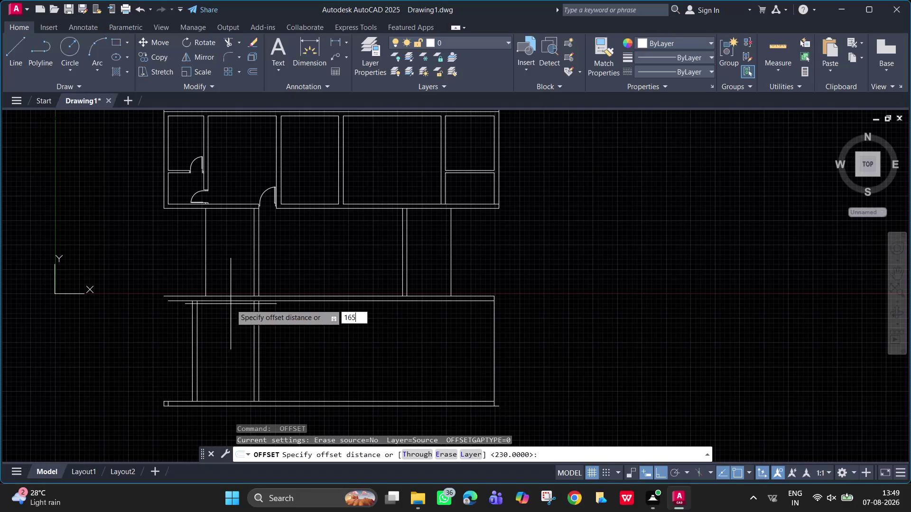
Offset the lower block's top wall 1650 downward, then offset that line 230 for thickness.
key(Return)
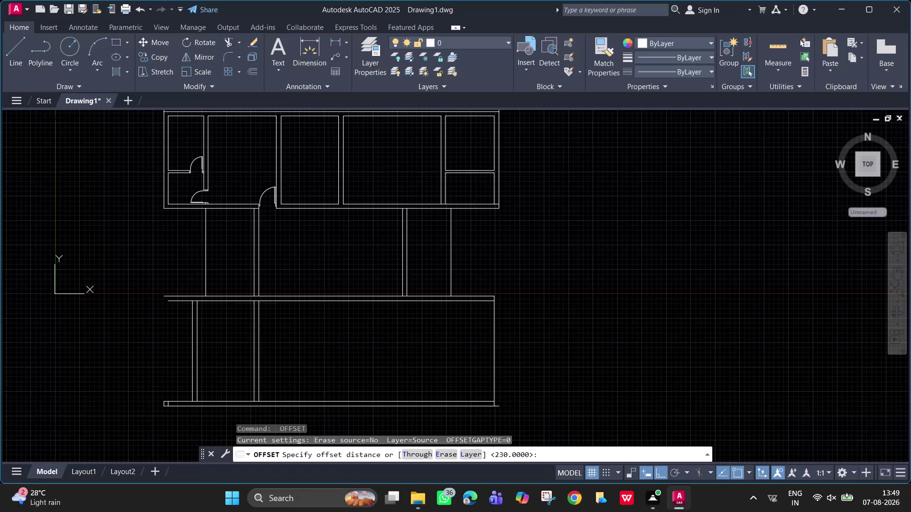
click(226, 302)
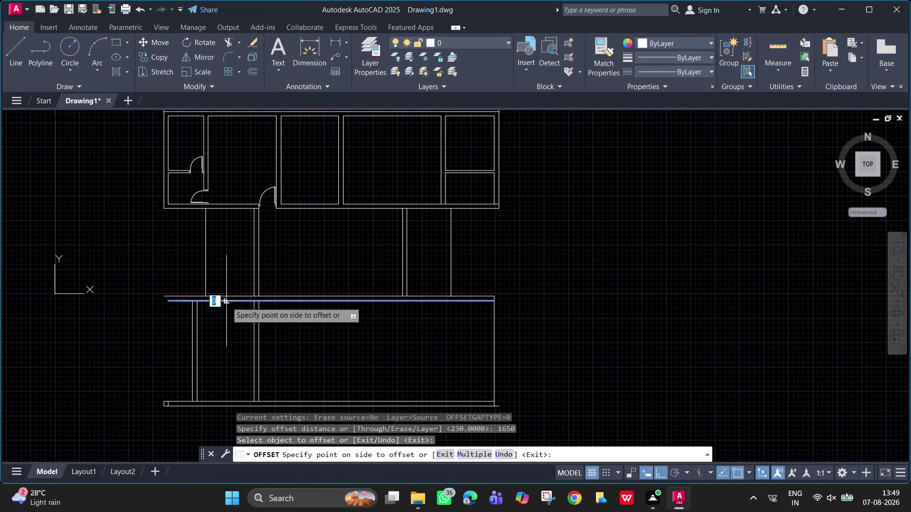
click(229, 333)
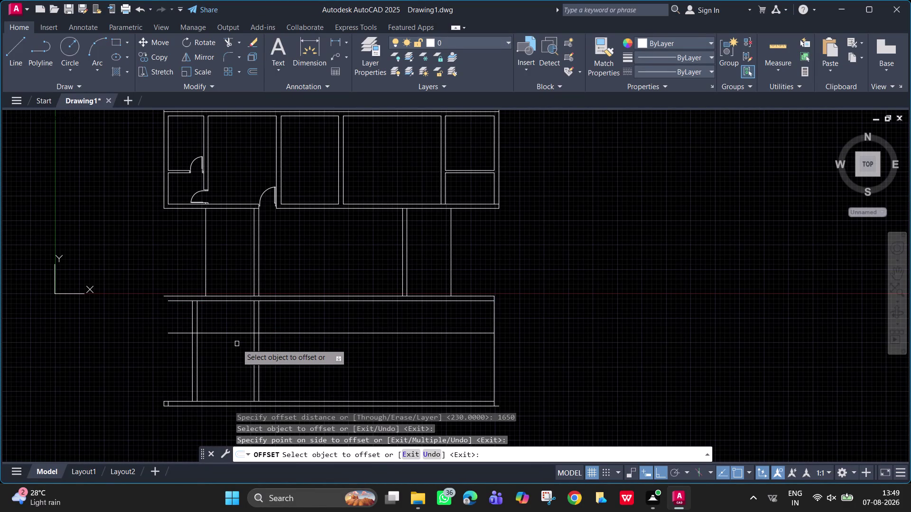
key(space)
key(space)
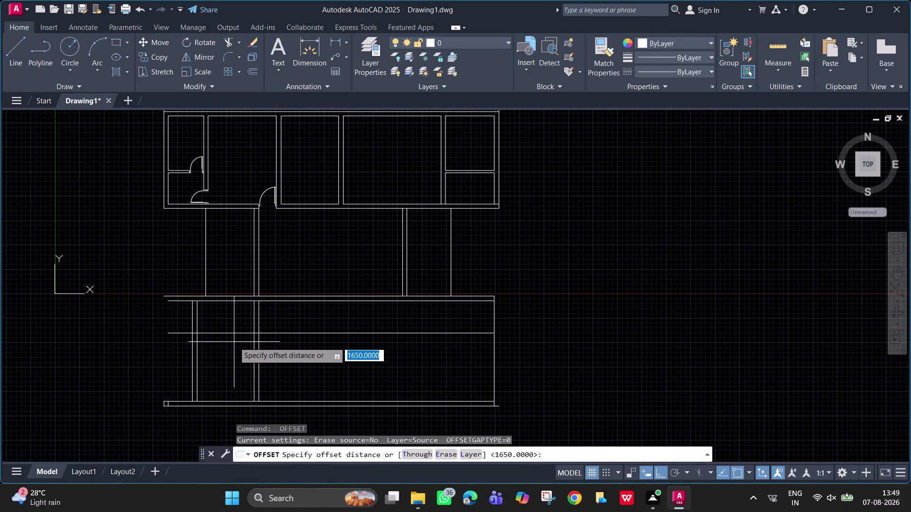
text(230)
key(Return)
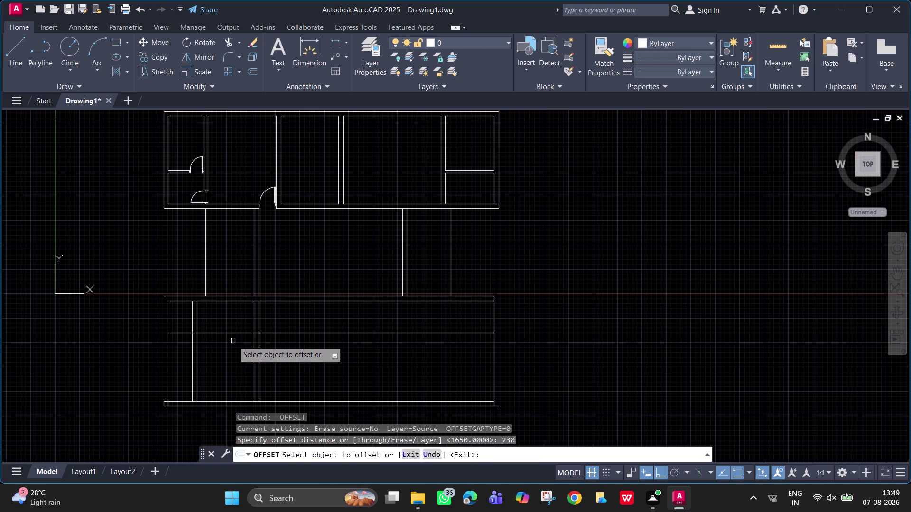
click(230, 335)
click(228, 349)
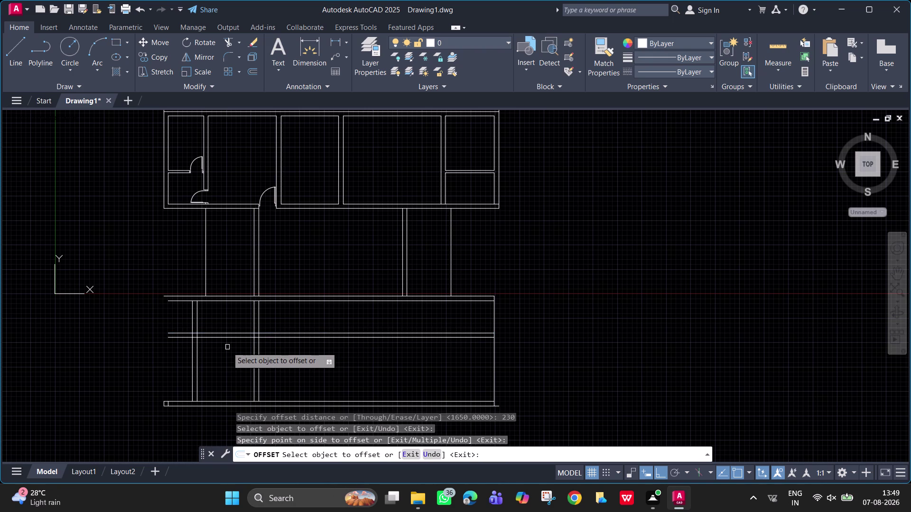
Trim the vertical wall lines below the new horizontal wall.
middle_drag(228, 347, 231, 220)
scroll(up, 3)
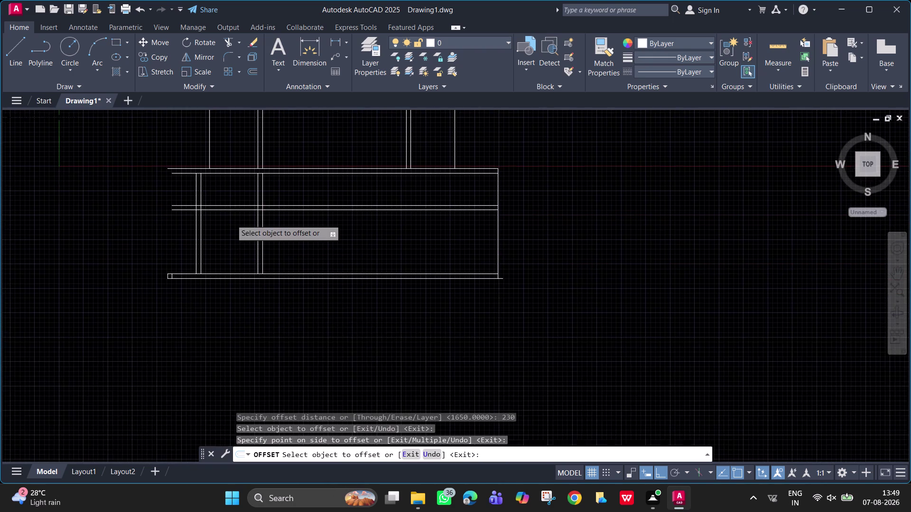
middle_drag(244, 248, 260, 315)
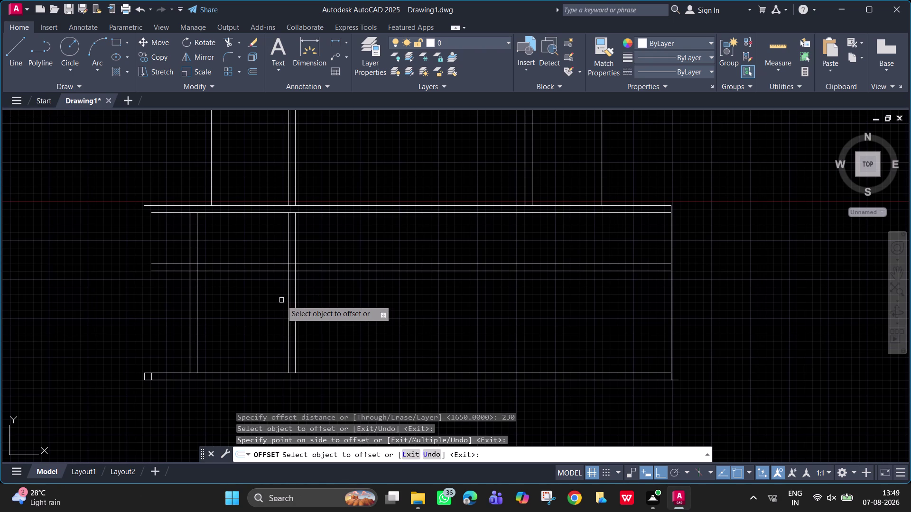
key(Escape)
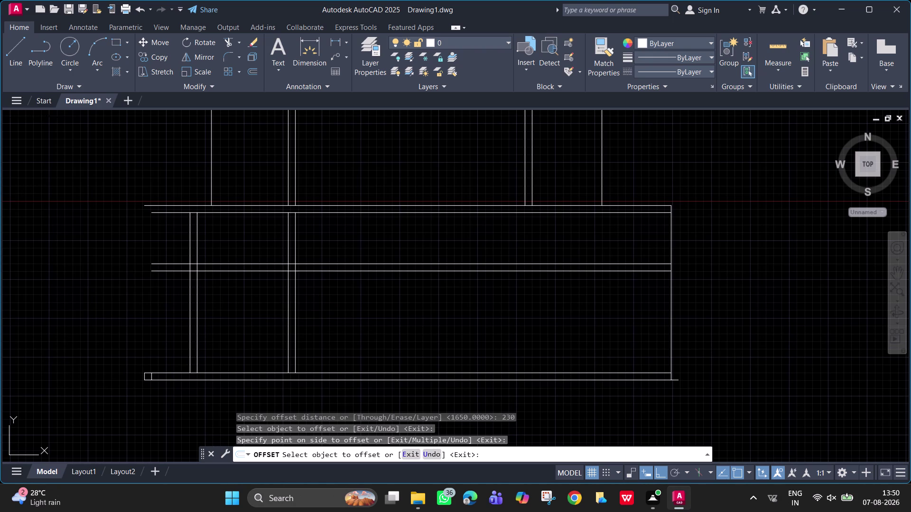
text(tr)
key(space)
click(297, 310)
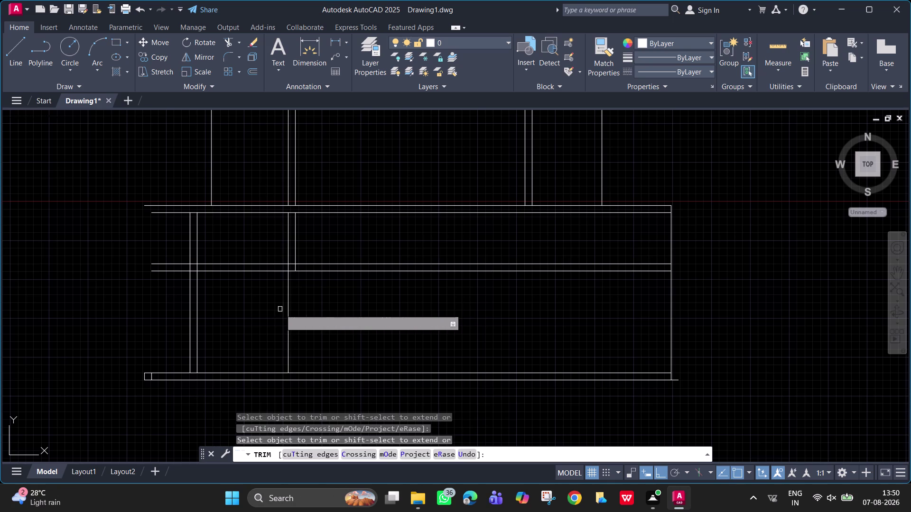
click(280, 310)
click(295, 313)
key(space)
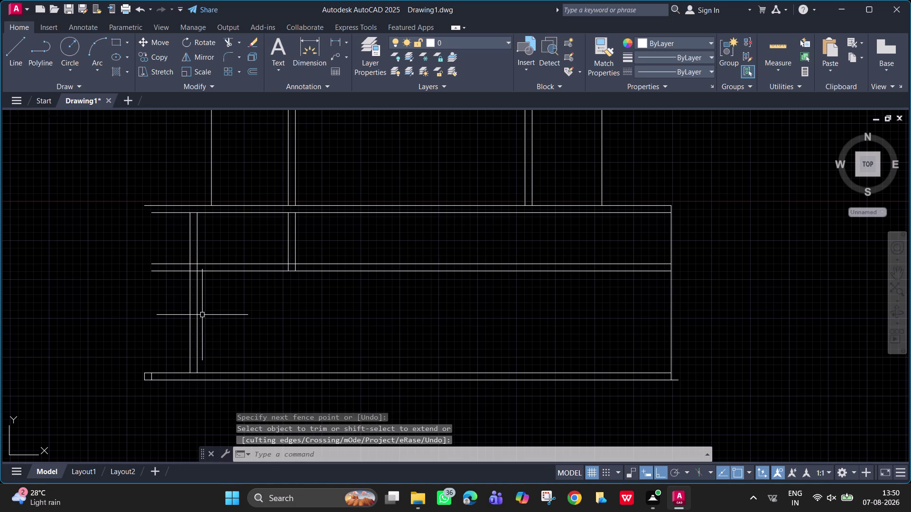
Start an offset with distance 2400, then cancel it.
text(o)
key(space)
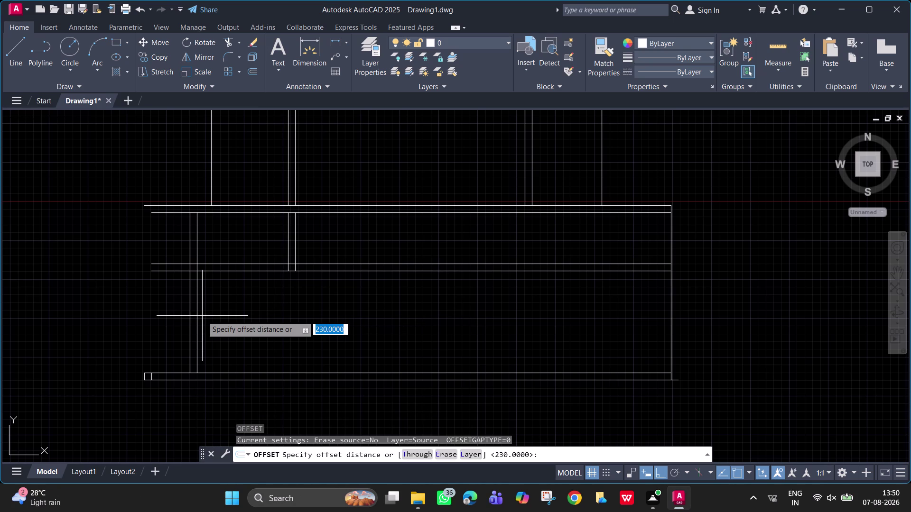
text(2400)
key(Return)
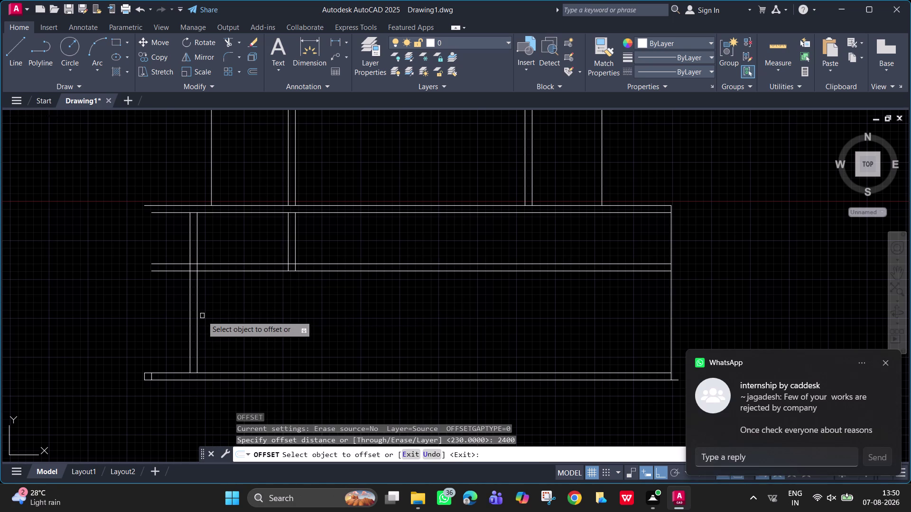
key(Escape)
key(Escape)
key(Escape)
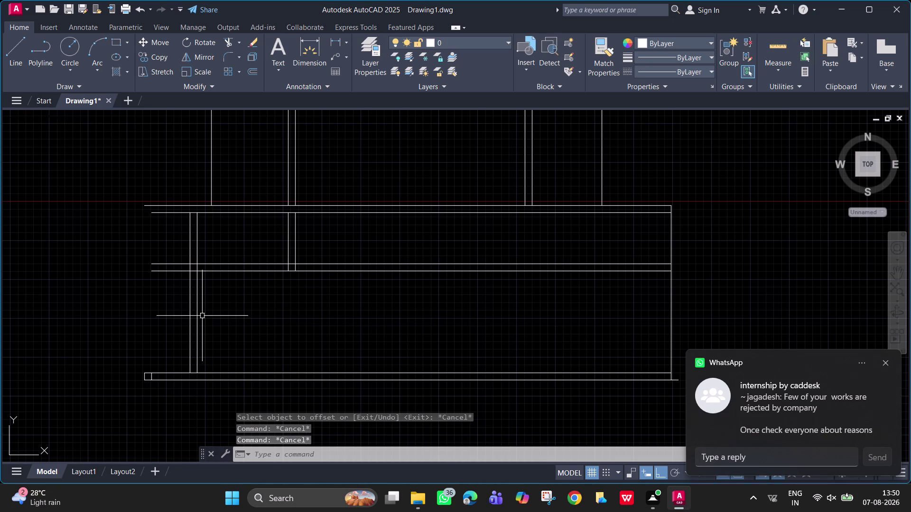
Offset the left inner vertical wall 4200 to the right and add a 230 second line.
text(o 4200)
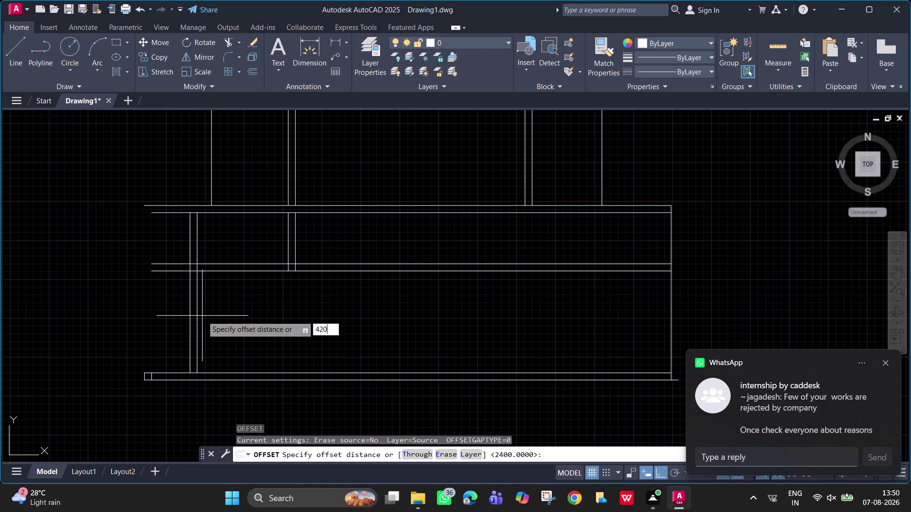
key(Return)
click(196, 313)
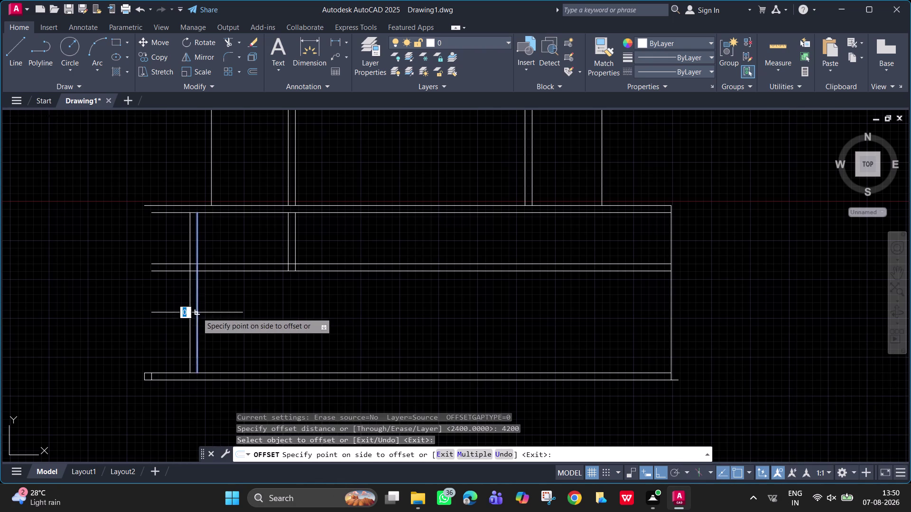
click(313, 322)
key(space)
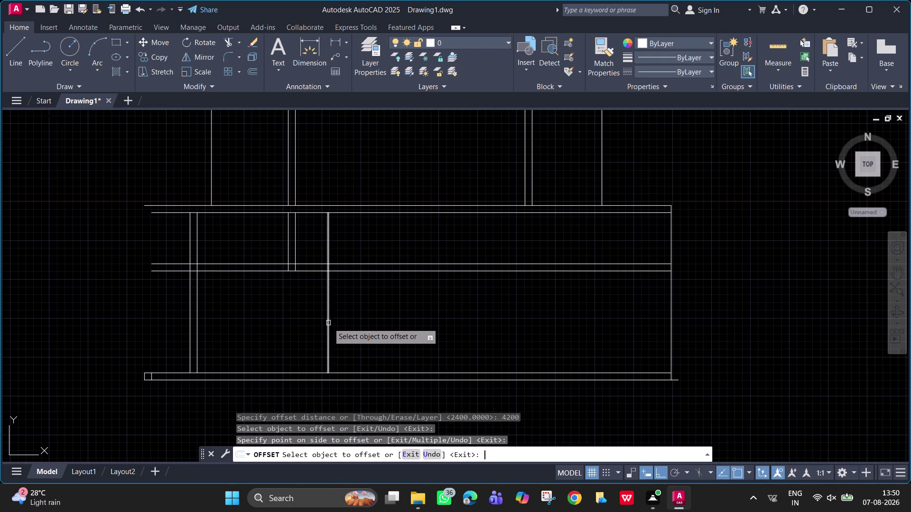
key(space)
text(230)
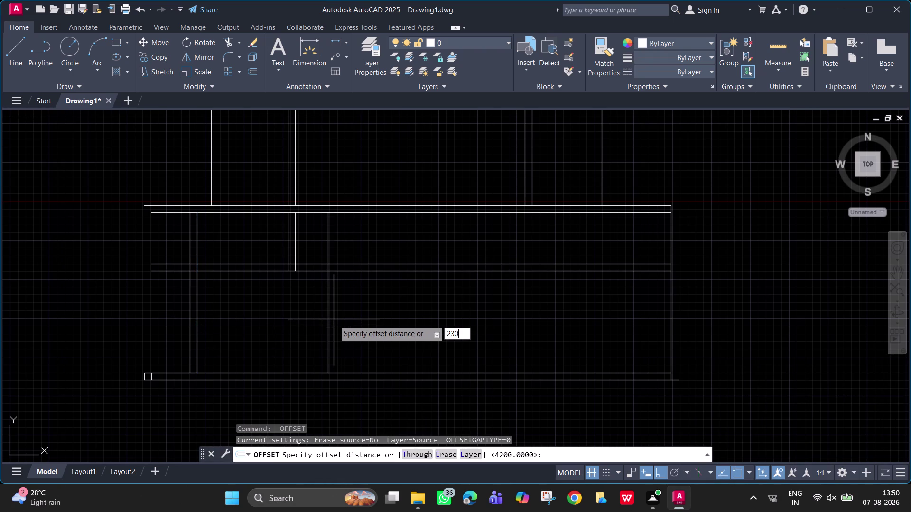
key(Return)
click(329, 318)
click(385, 316)
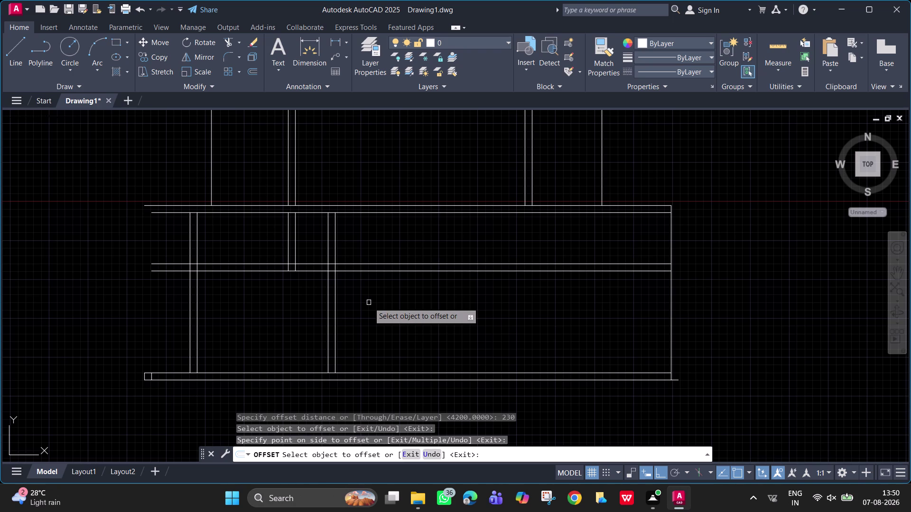
Enter a 4800 offset distance and pick the new wall line, then cancel.
text(480)
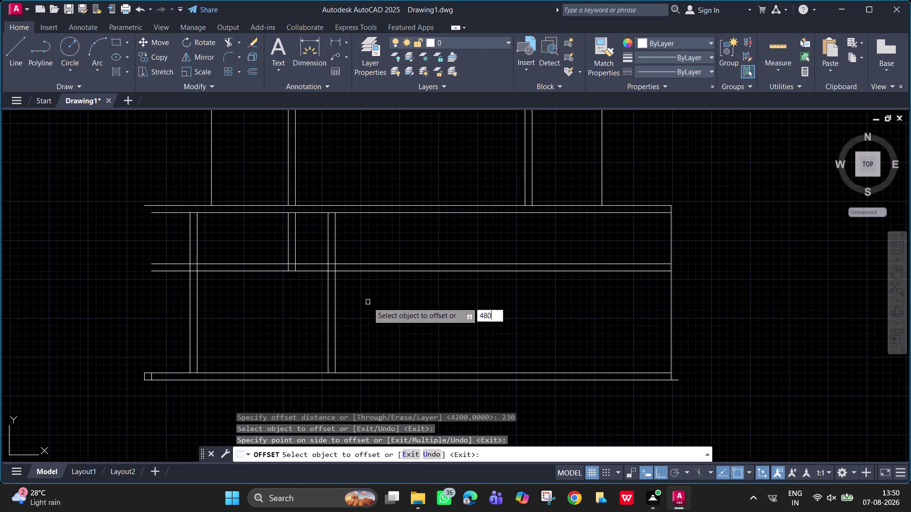
text(0)
key(Return)
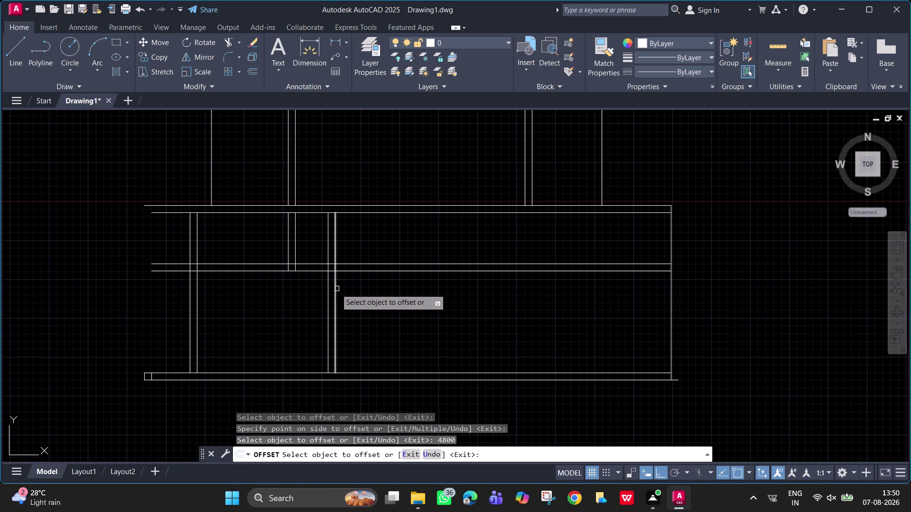
click(336, 289)
key(Escape)
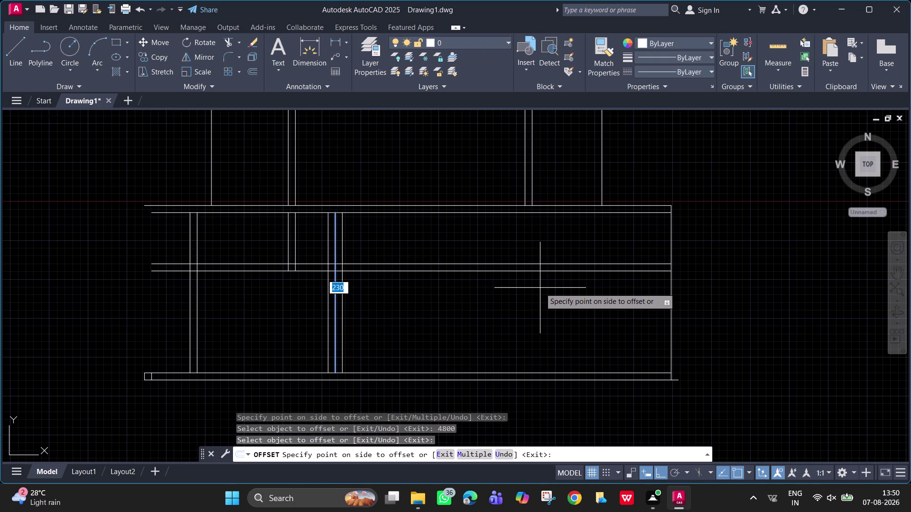
Offset the new wall line 4800 to the right and add a 230 second line.
text(o)
key(space)
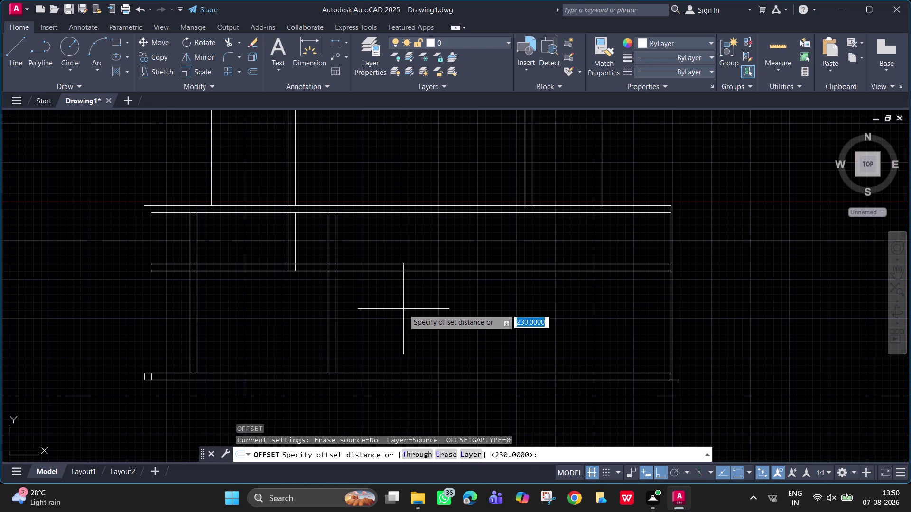
text(4800)
key(Return)
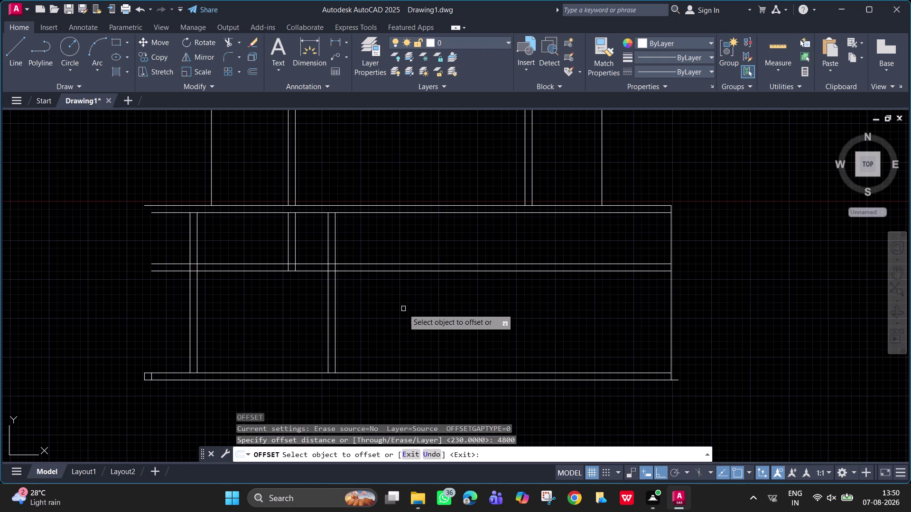
click(336, 288)
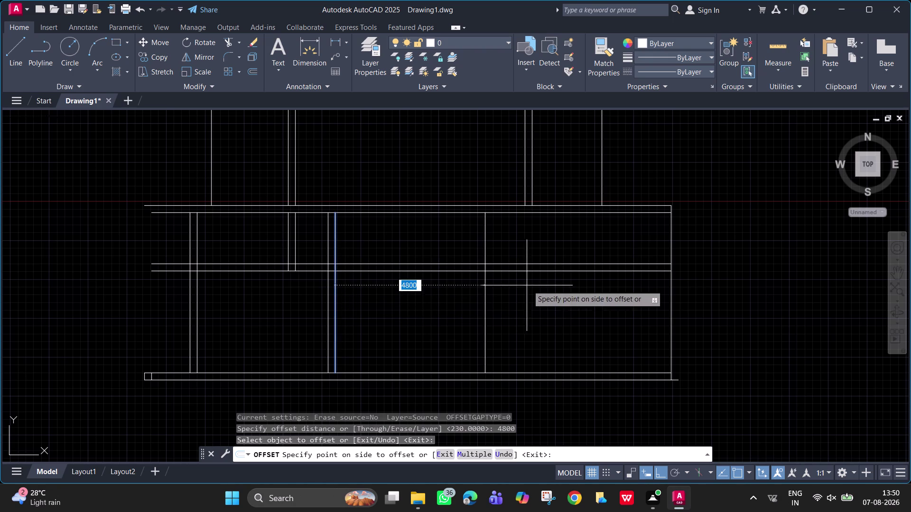
click(544, 288)
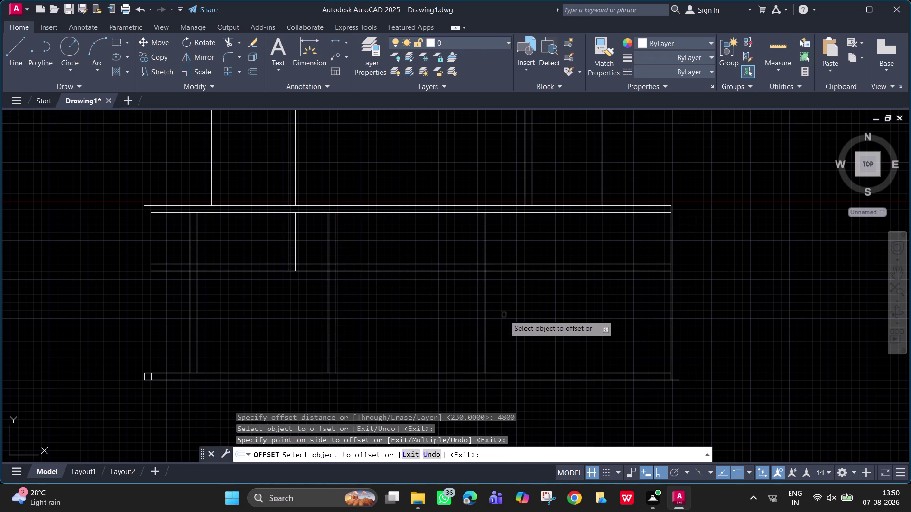
key(space)
key(space)
text(230)
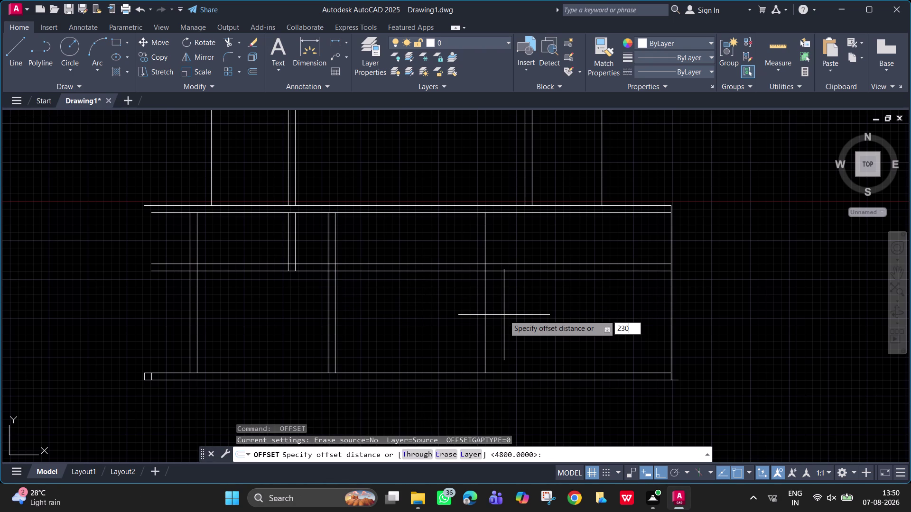
key(Return)
click(486, 304)
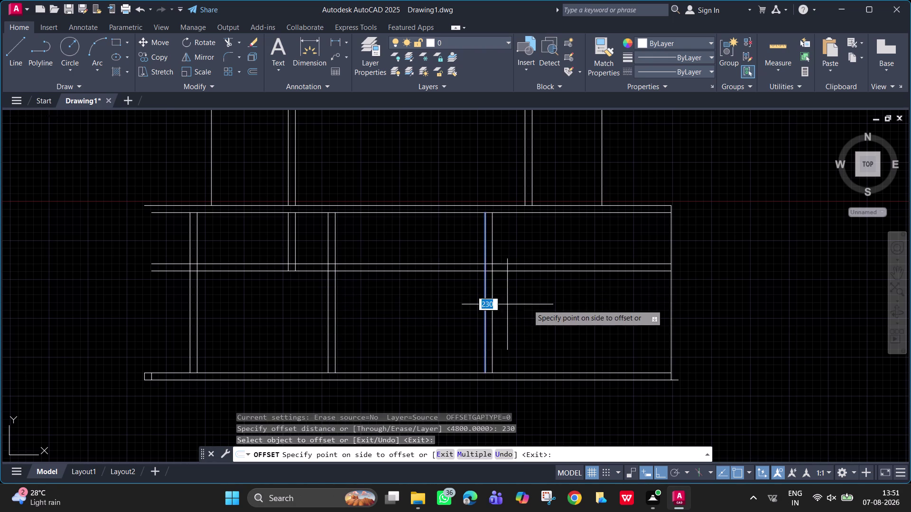
click(560, 312)
text(tr)
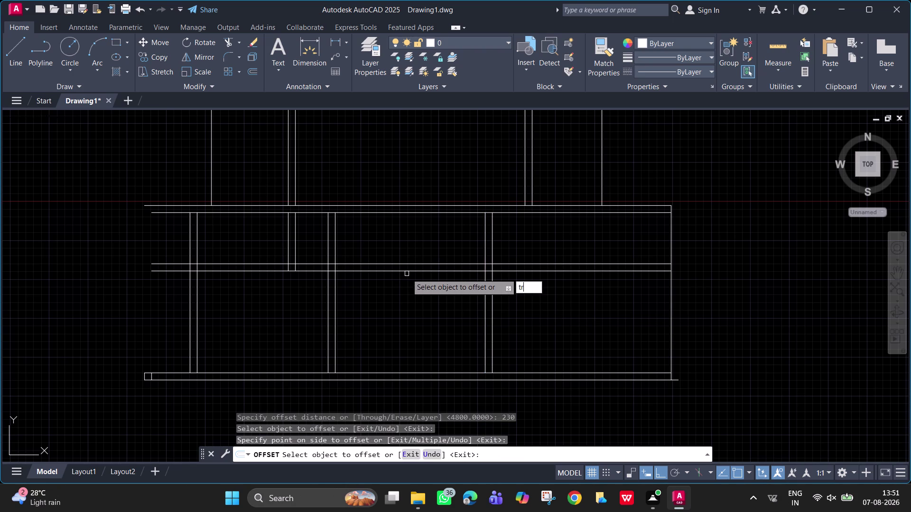
key(Escape)
key(Escape)
Fence-trim the horizontal wall lines in the middle room and stubs at the partitions.
text(tr)
key(space)
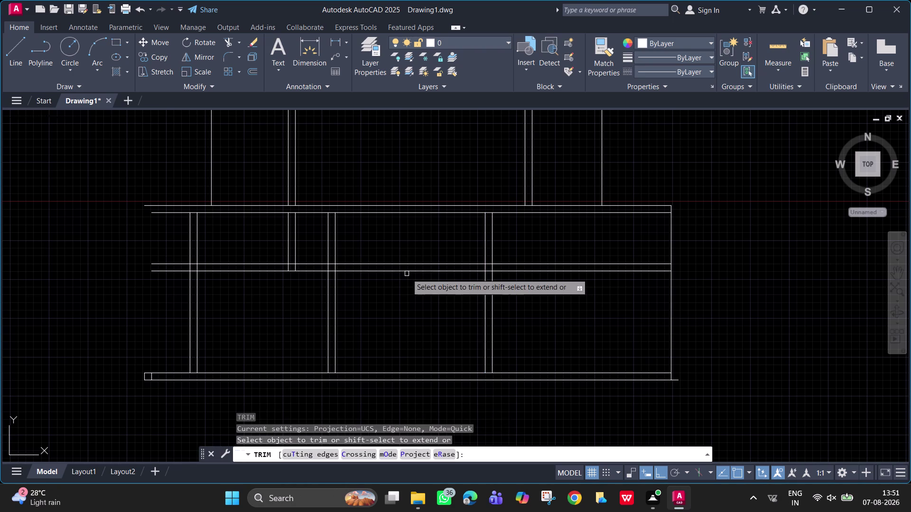
click(406, 265)
click(408, 268)
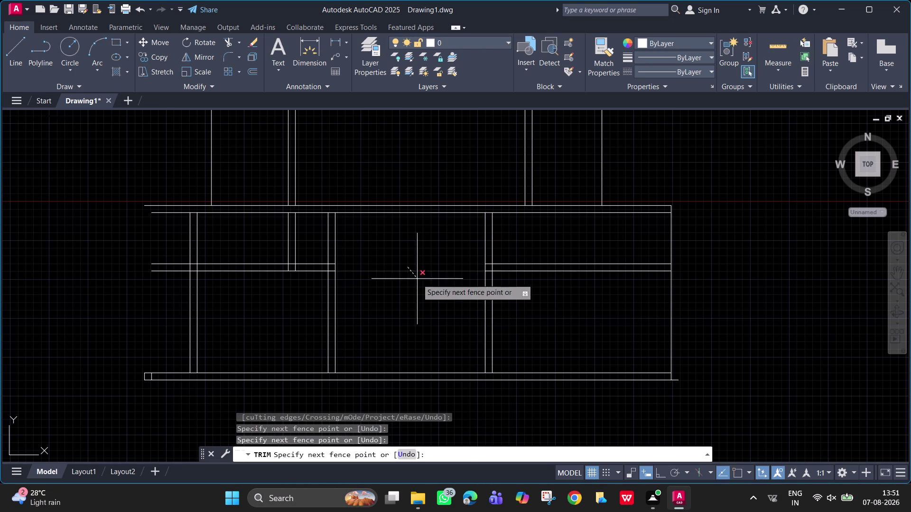
click(417, 279)
drag(555, 262, 564, 290)
drag(552, 266, 559, 285)
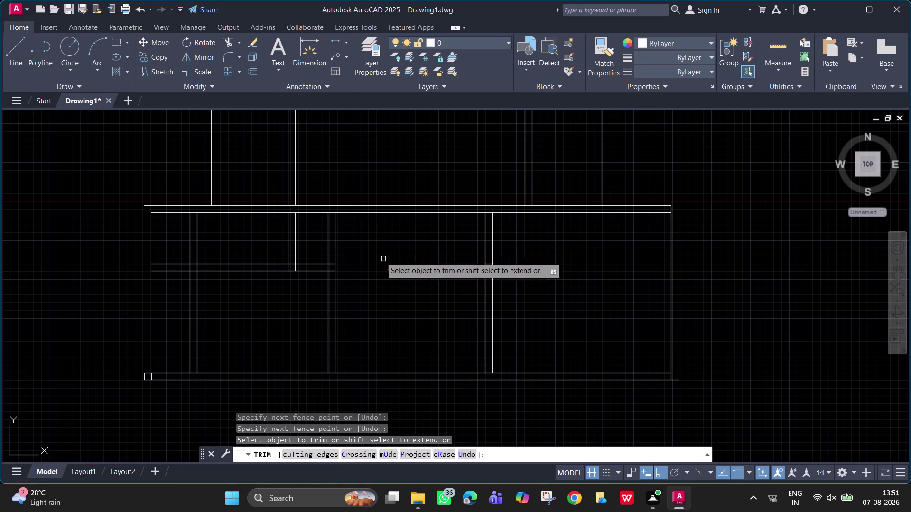
drag(314, 256, 317, 284)
scroll(up, 3)
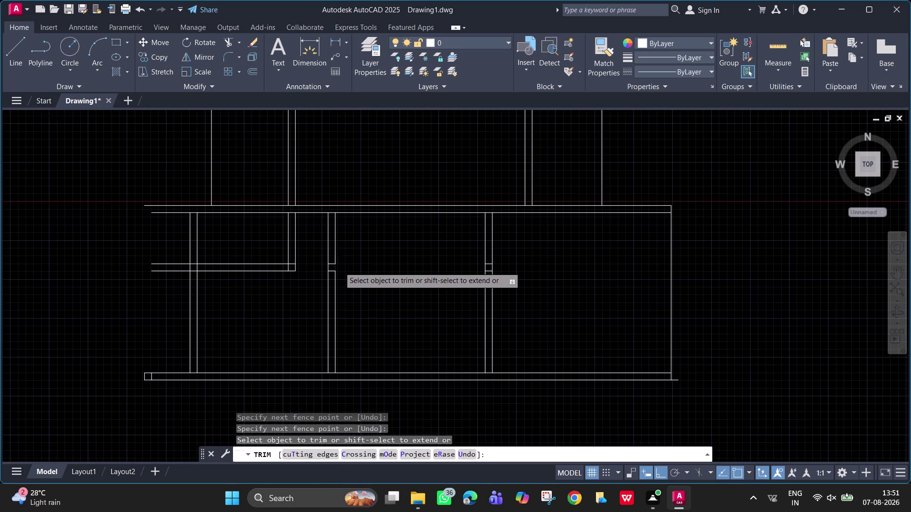
scroll(up, 3)
drag(318, 256, 321, 285)
click(321, 285)
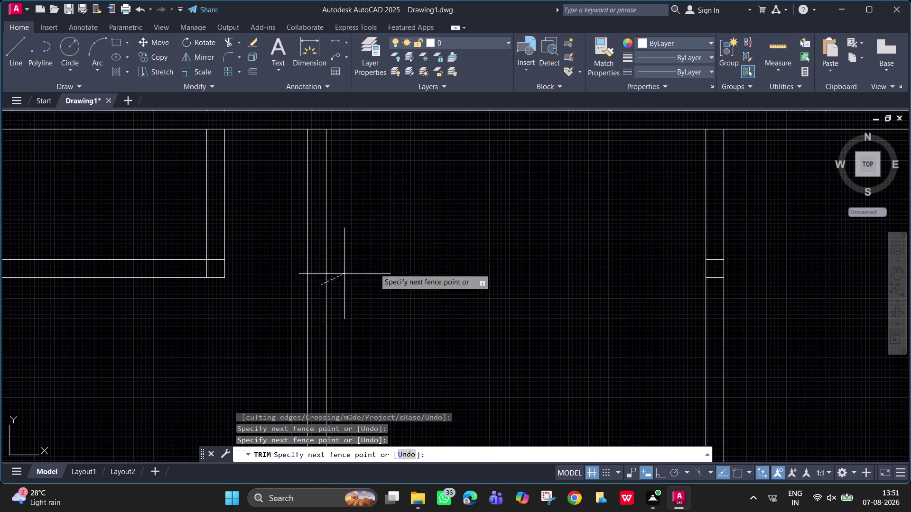
key(Escape)
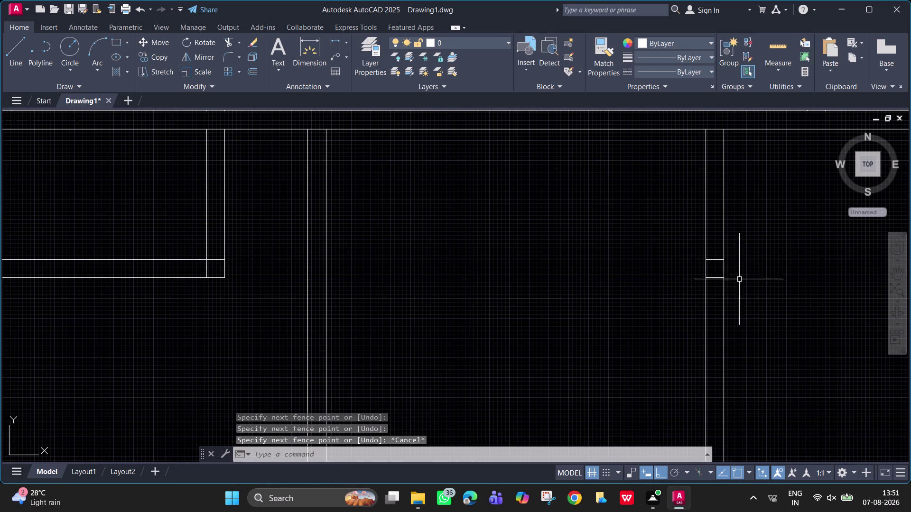
Trim the small wall stub on the right and recentre the lower block.
key(space)
drag(712, 254, 713, 289)
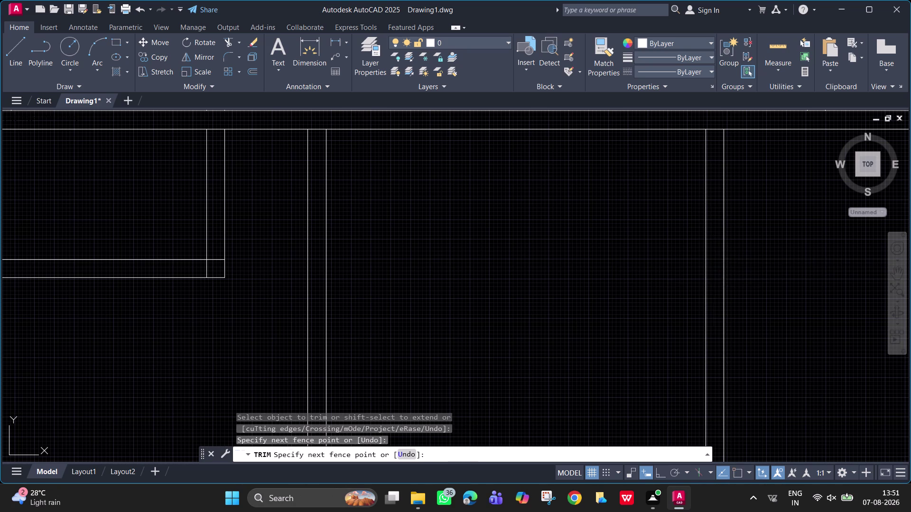
scroll(down, 3)
key(space)
scroll(down, 3)
middle_drag(621, 286, 512, 251)
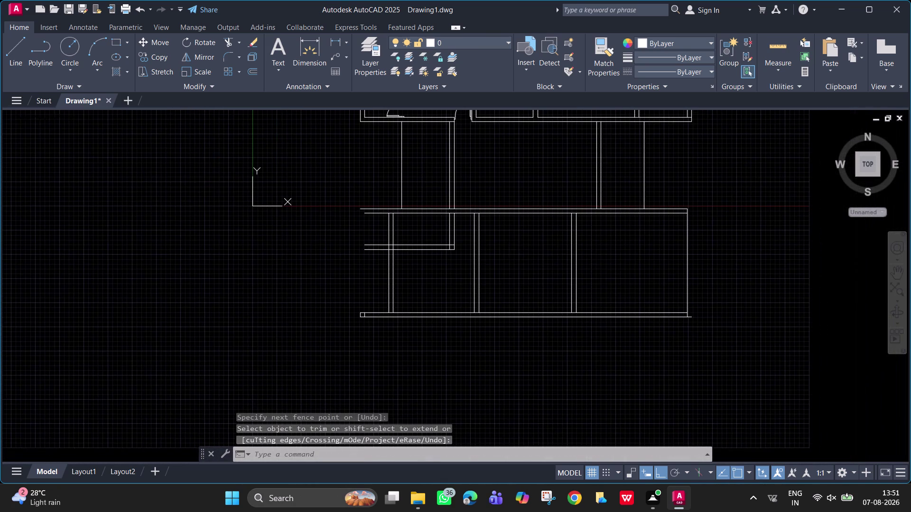
scroll(up, 3)
middle_drag(632, 250, 558, 289)
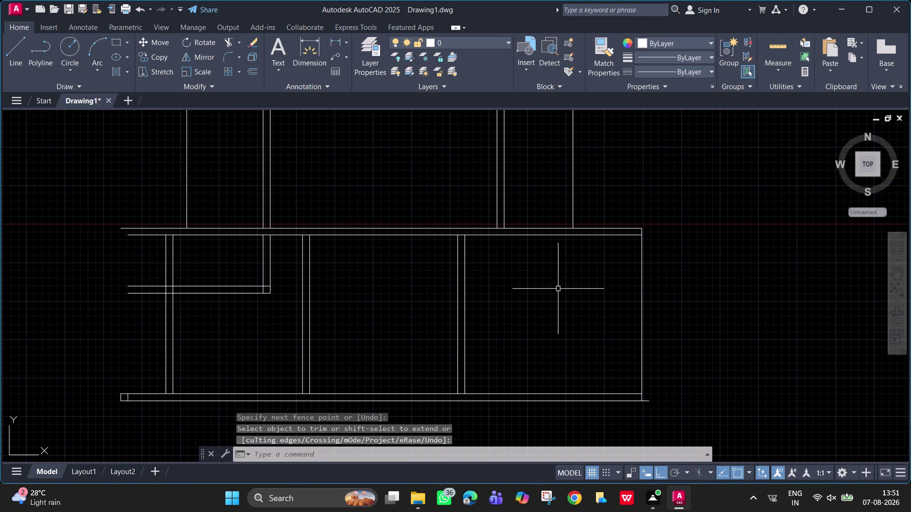
Offset the right wall line 4200 inward and add a 230 second line beside it.
text(o)
key(space)
text(4)
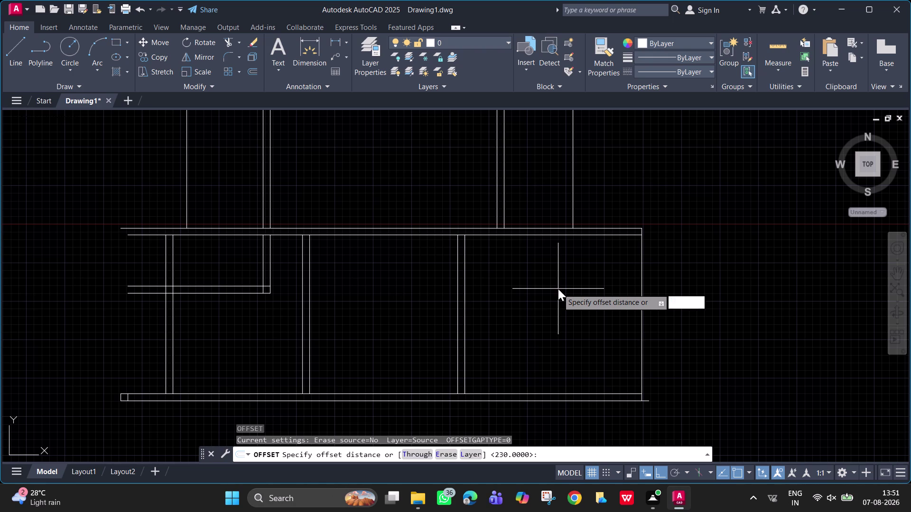
text(200)
key(Return)
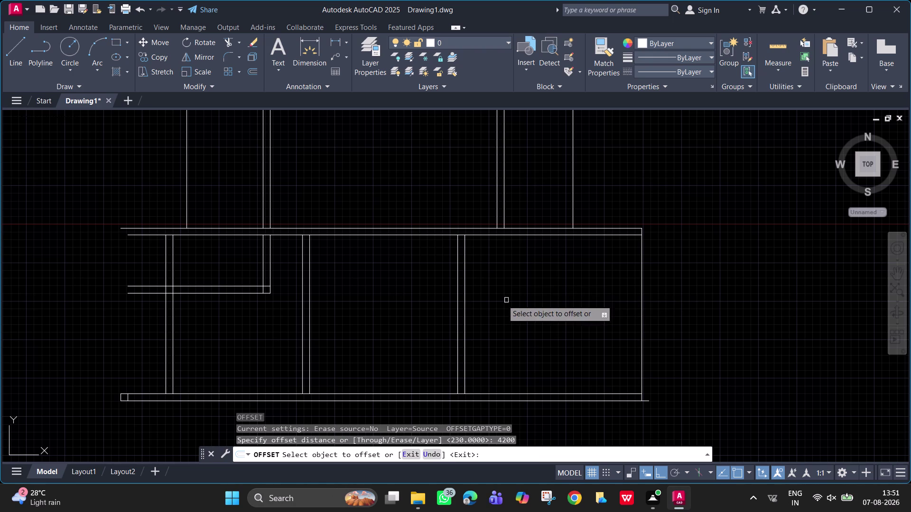
click(465, 286)
click(614, 285)
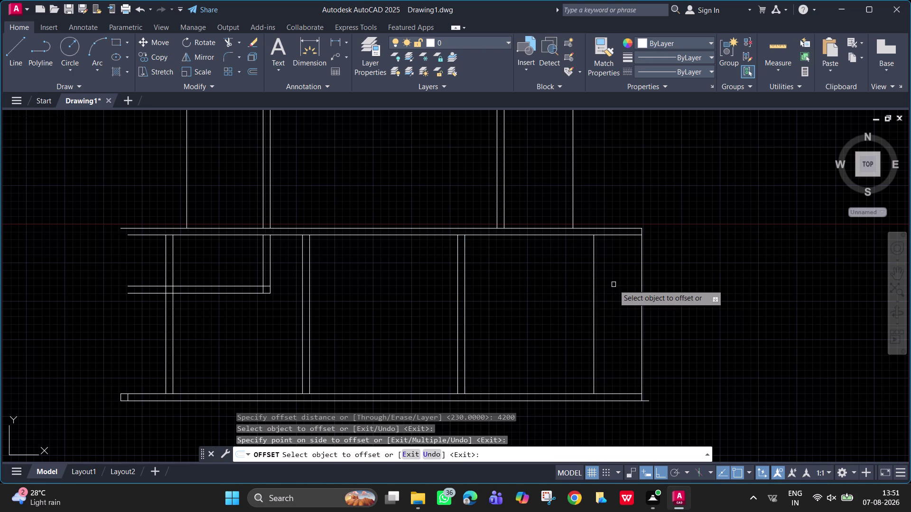
key(space)
key(space)
text(230)
key(Return)
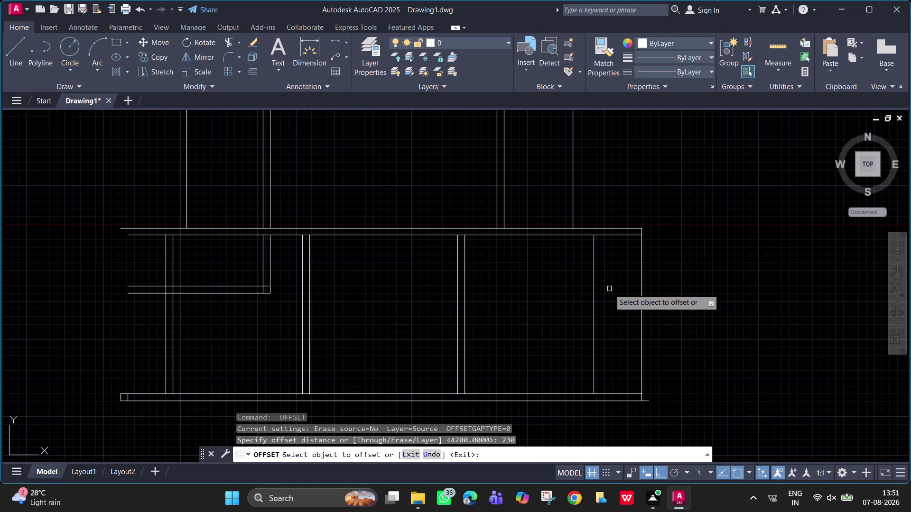
click(593, 274)
click(633, 268)
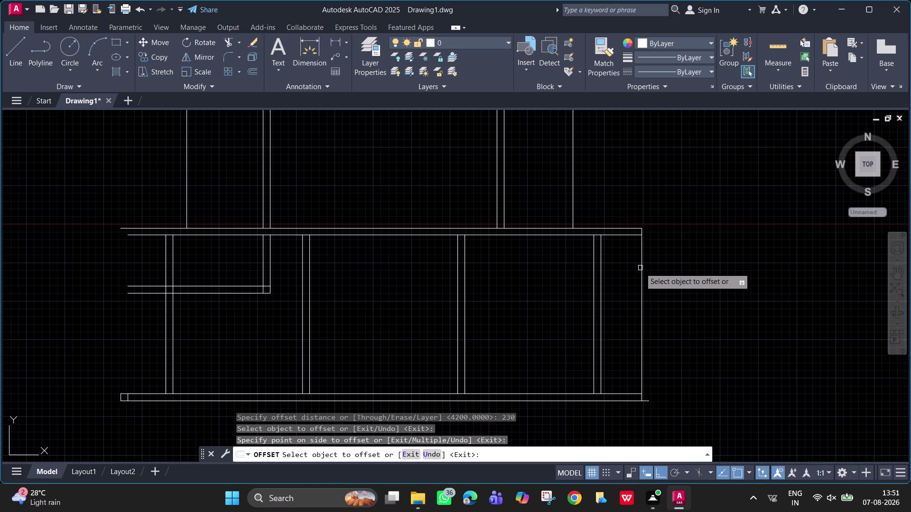
key(space)
Extend the new partition line to the top and bottom walls and trim walls right of it.
text(e)
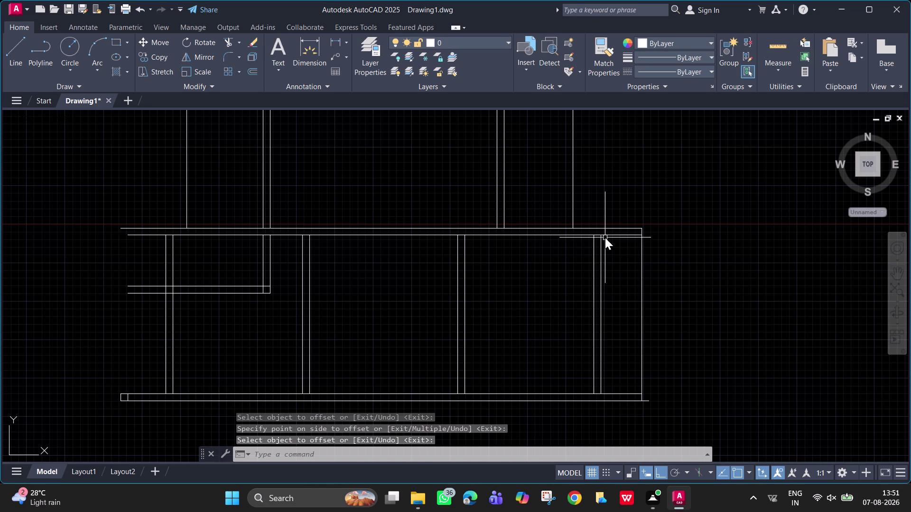
text(x)
key(space)
click(601, 266)
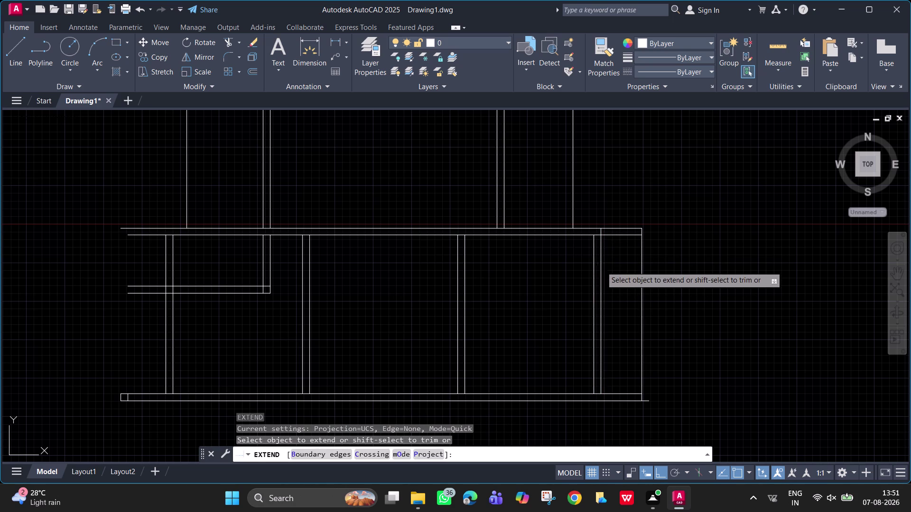
click(602, 373)
key(space)
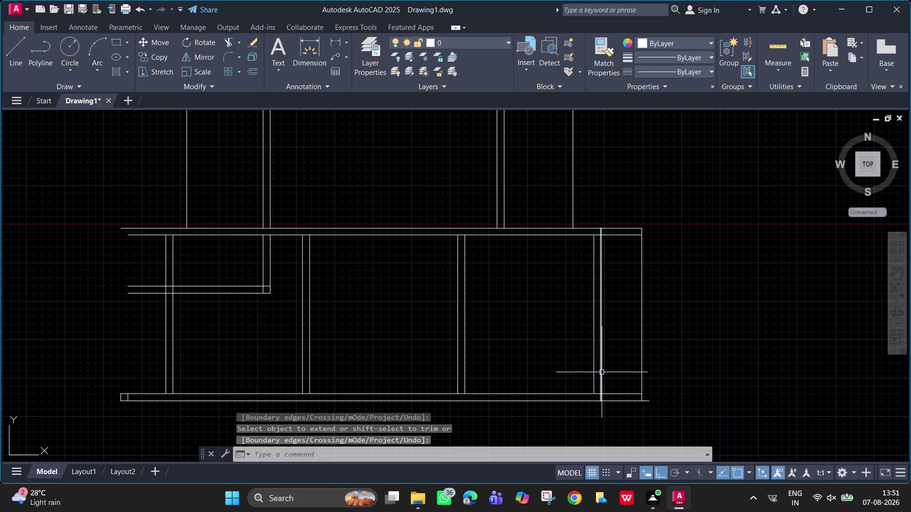
text(tr)
key(space)
drag(616, 215, 644, 394)
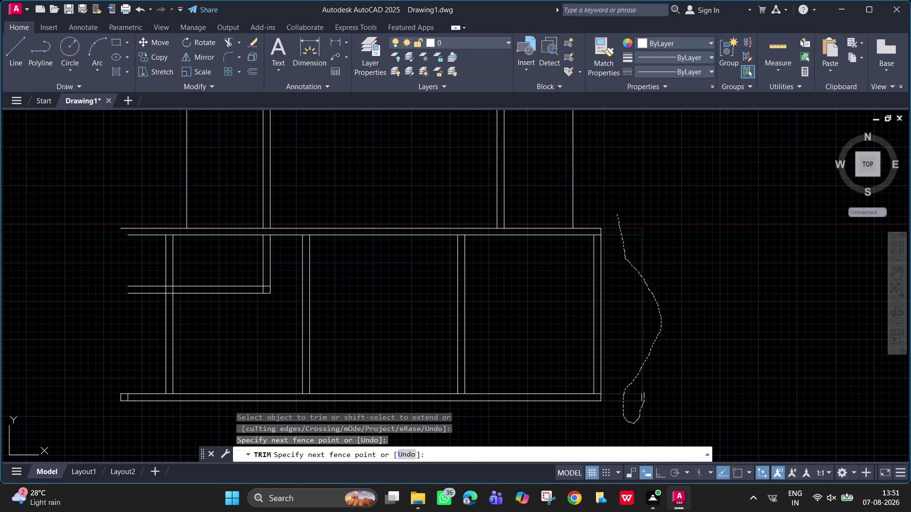
click(641, 396)
Attempt fence trims on the wall ends at the left side, then cancel.
scroll(down, 3)
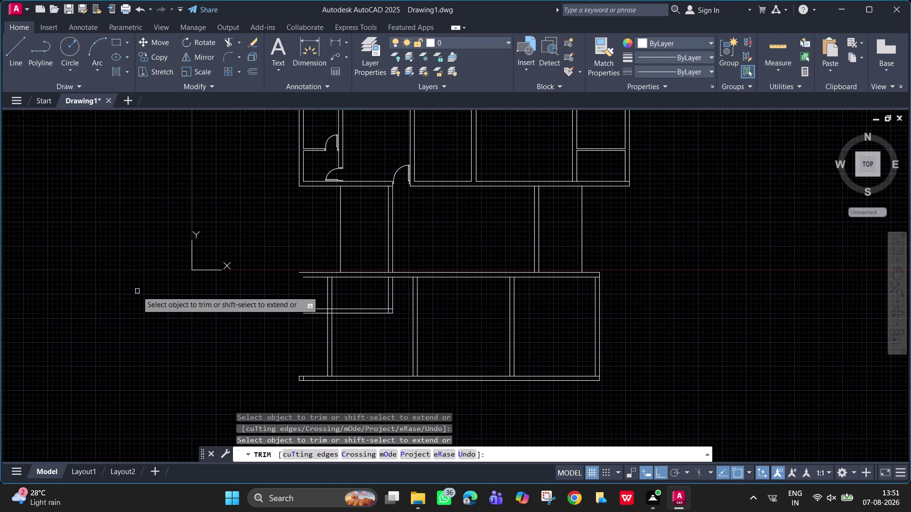
drag(310, 271, 309, 342)
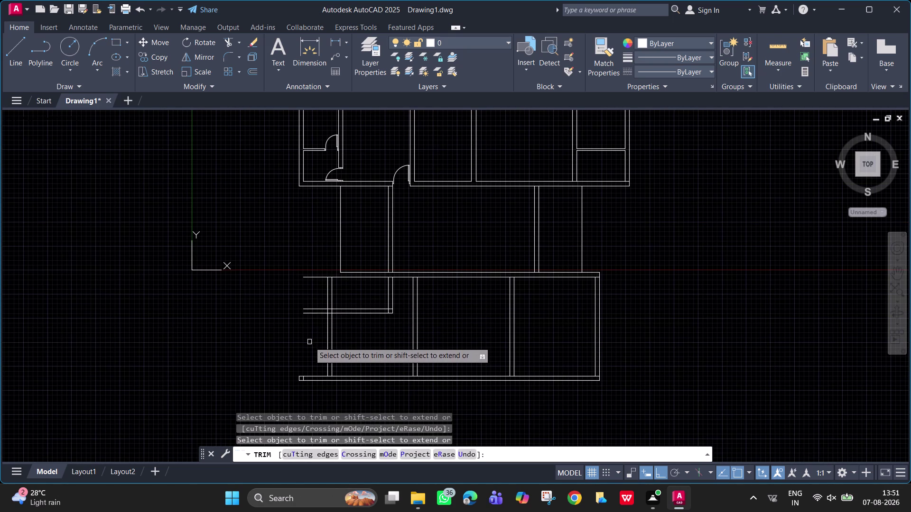
drag(309, 342, 295, 280)
drag(308, 258, 298, 384)
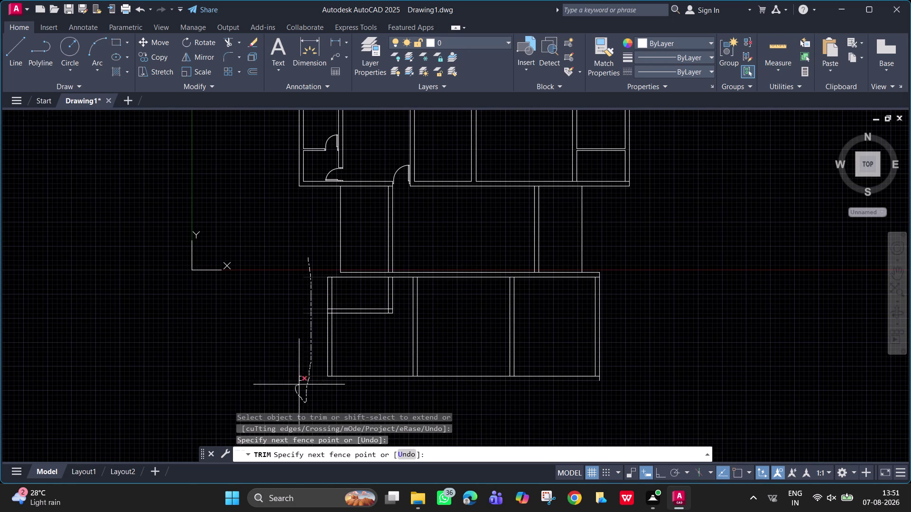
drag(298, 385, 296, 376)
key(Escape)
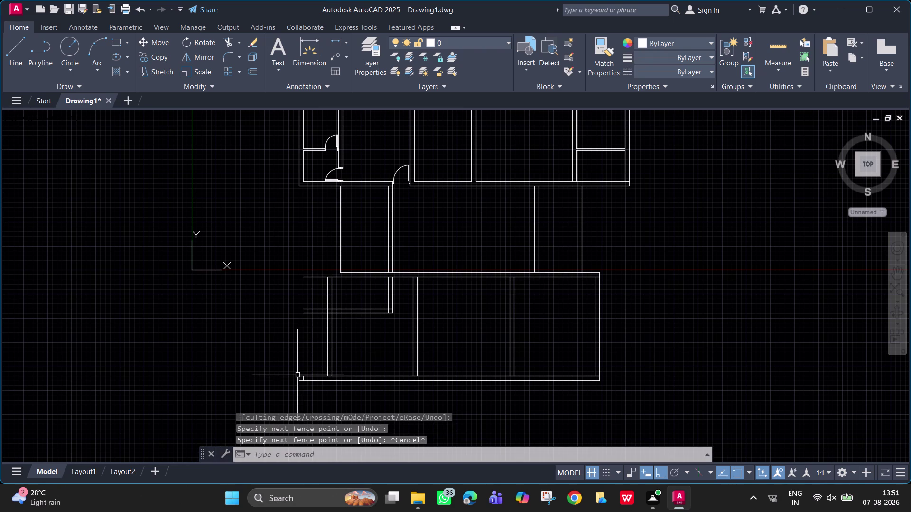
scroll(up, 3)
key(Escape)
key(grave)
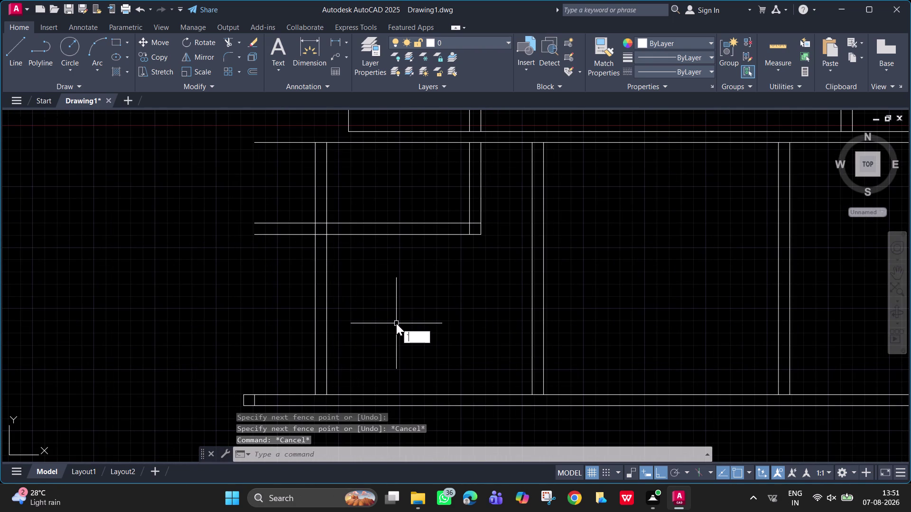
key(Escape)
Extend a left-side wall line to its boundary.
text(ex)
key(space)
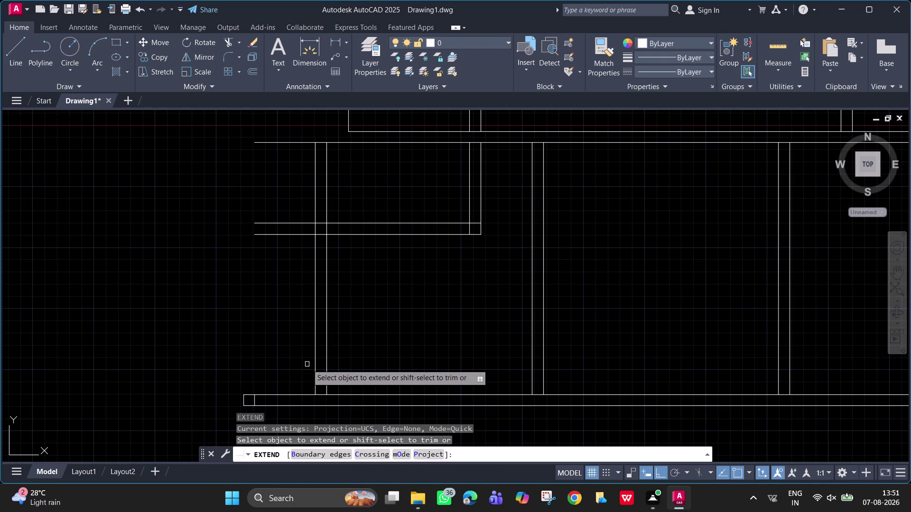
click(314, 369)
scroll(down, 3)
key(space)
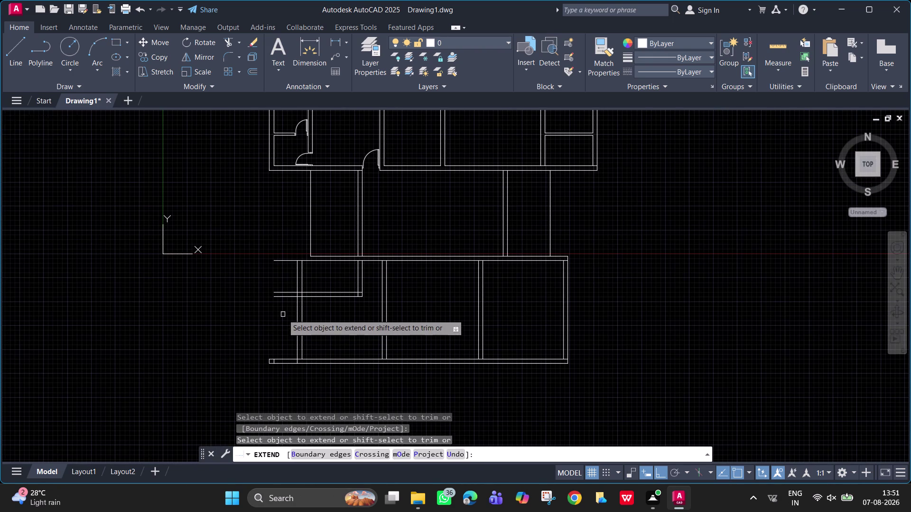
Trim the stray wall lines overhanging the lower block's left side and recentre the plan.
text(tr)
key(space)
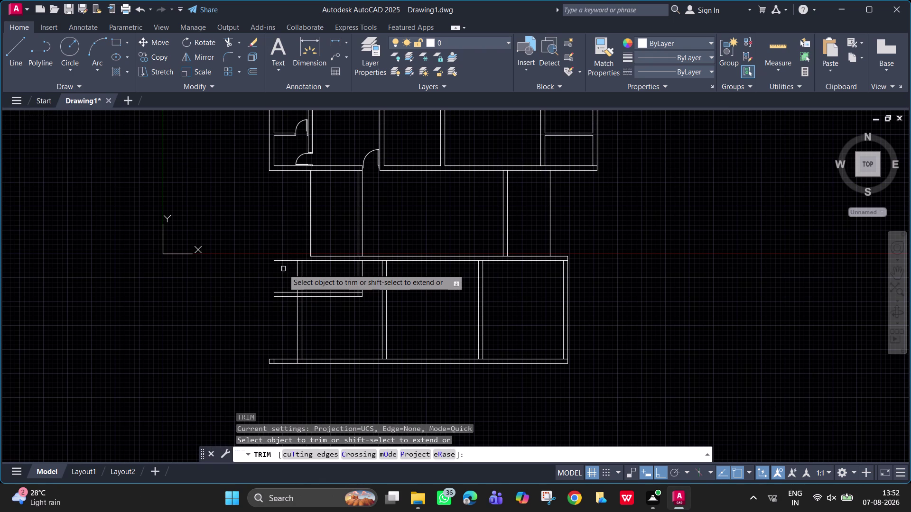
drag(281, 250, 282, 370)
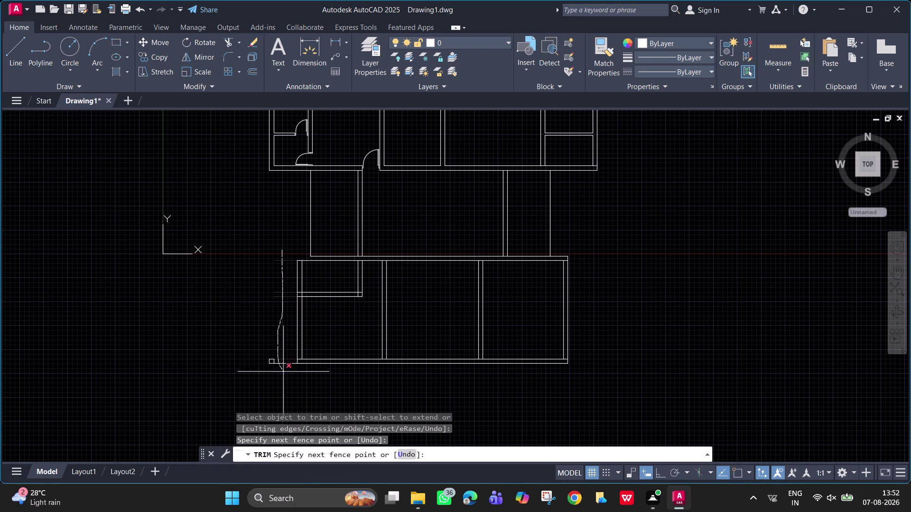
drag(281, 369, 269, 361)
drag(269, 361, 266, 360)
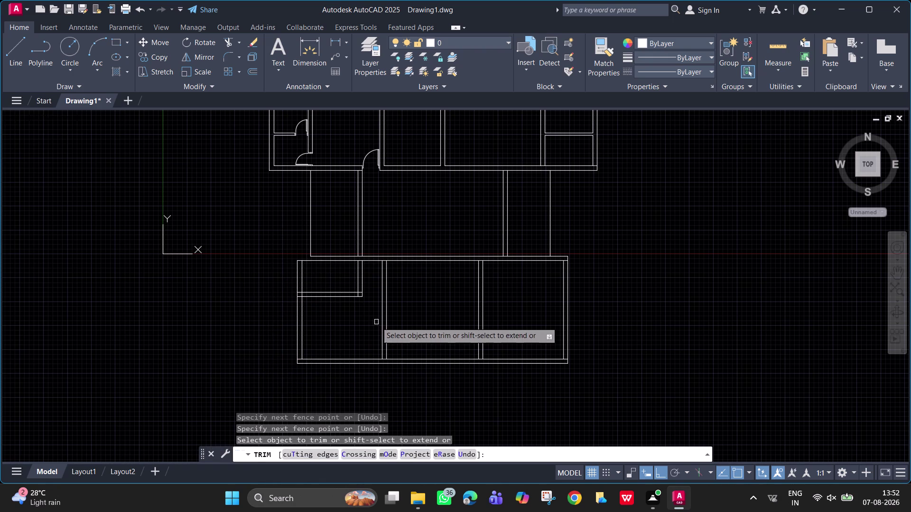
key(Escape)
scroll(down, 3)
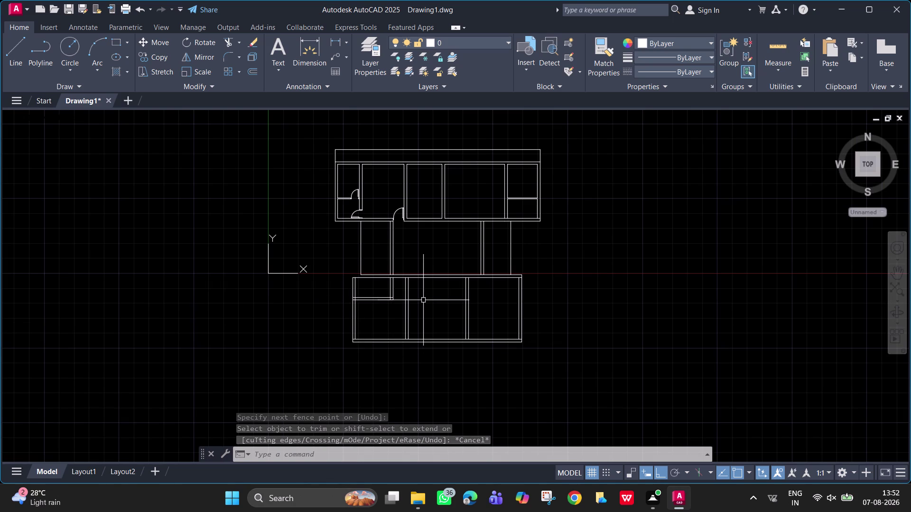
scroll(up, 3)
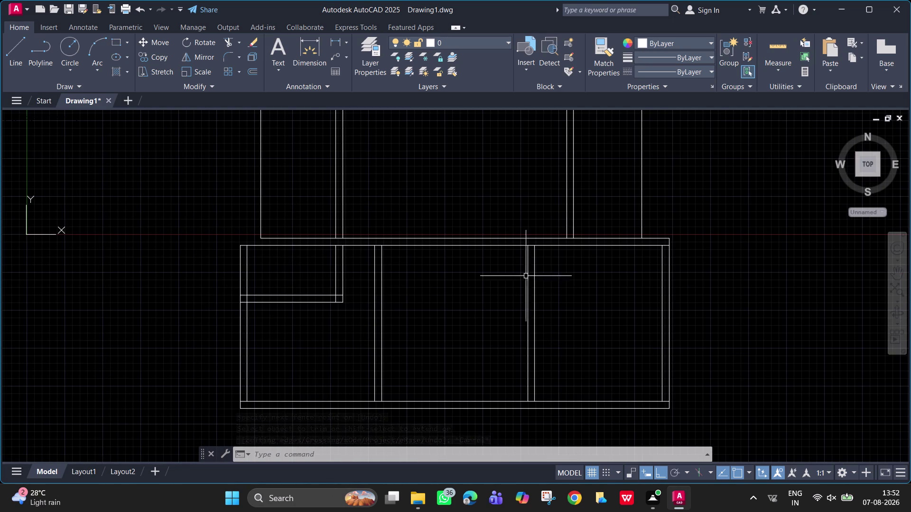
scroll(down, 3)
middle_drag(459, 296, 443, 311)
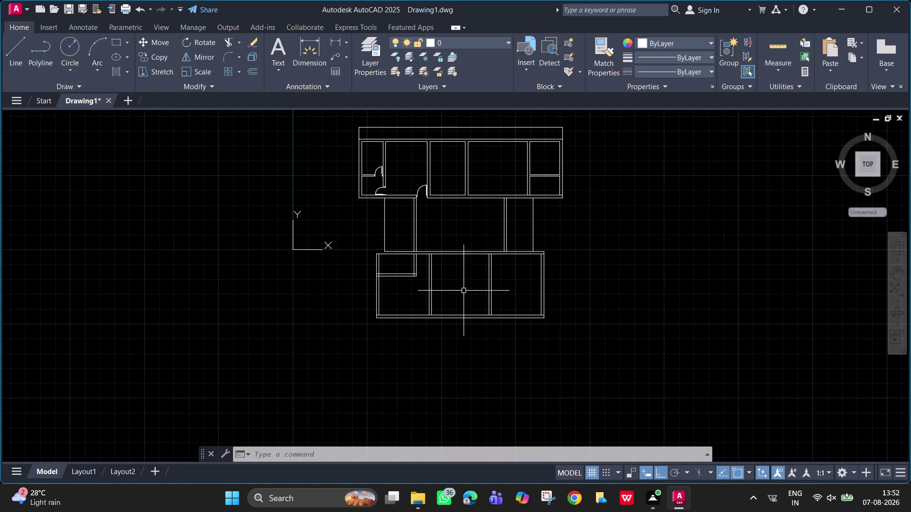
middle_drag(443, 311, 403, 336)
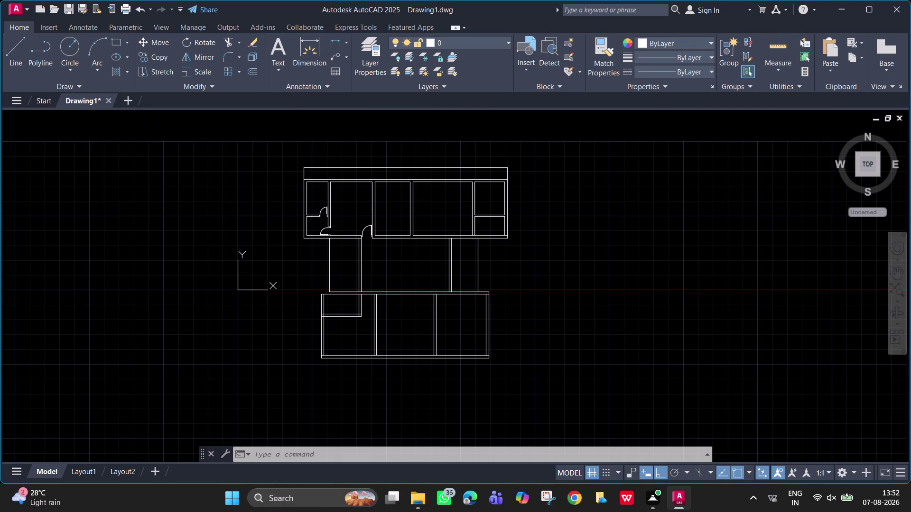
scroll(up, 3)
Draw two wall lines closing the lower block's top-left corner.
key(space)
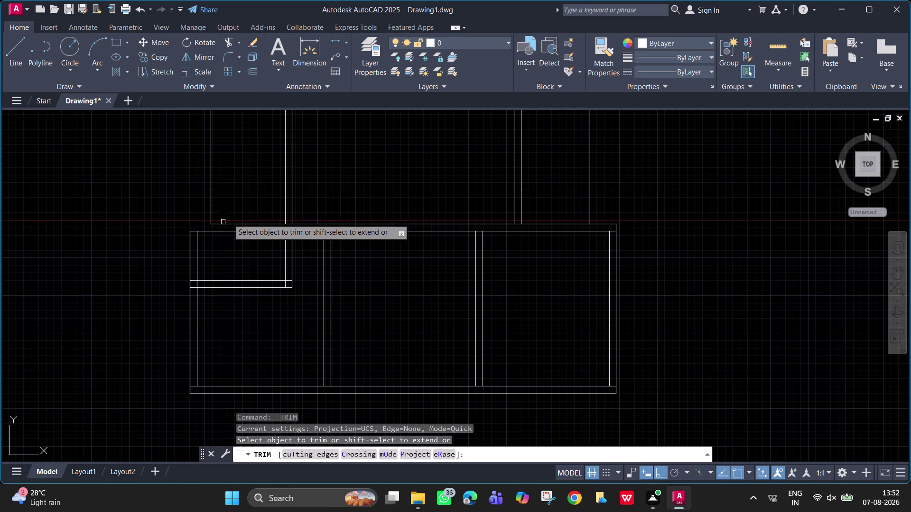
key(space)
key(Escape)
text(l)
key(space)
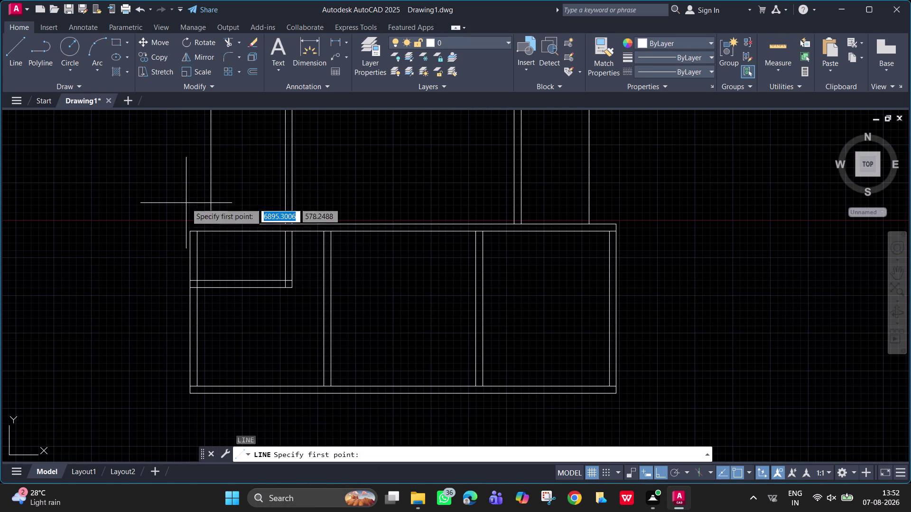
click(212, 225)
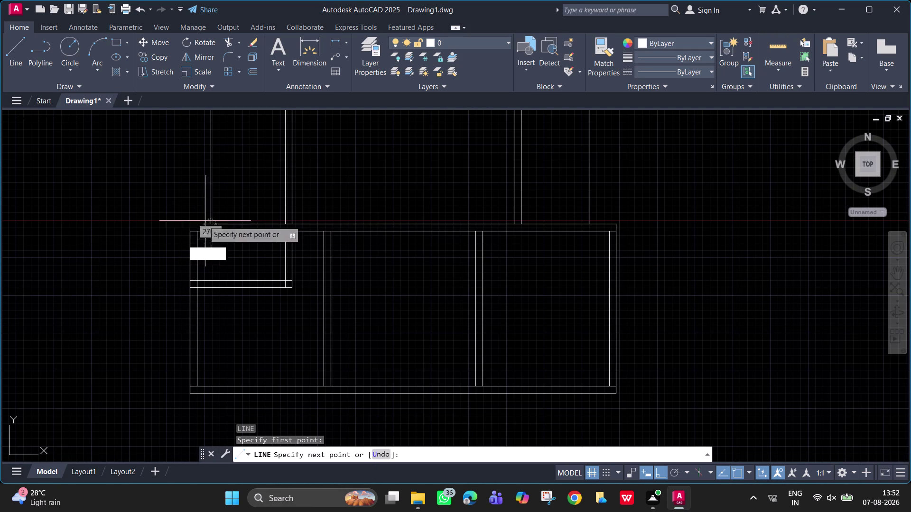
click(155, 215)
key(space)
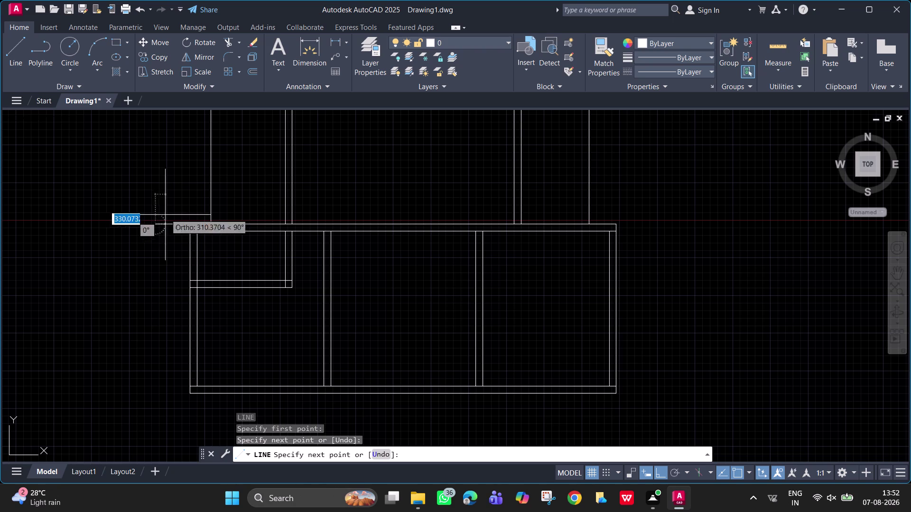
key(space)
click(191, 231)
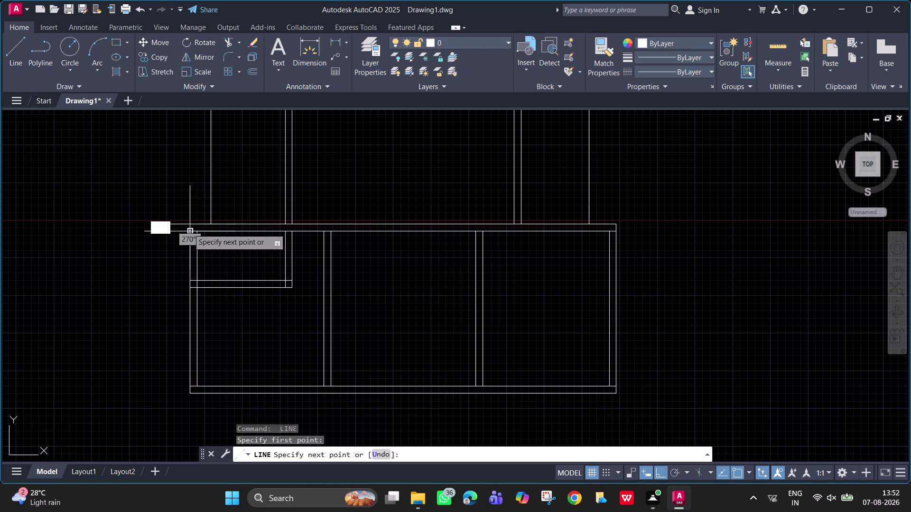
click(185, 196)
key(space)
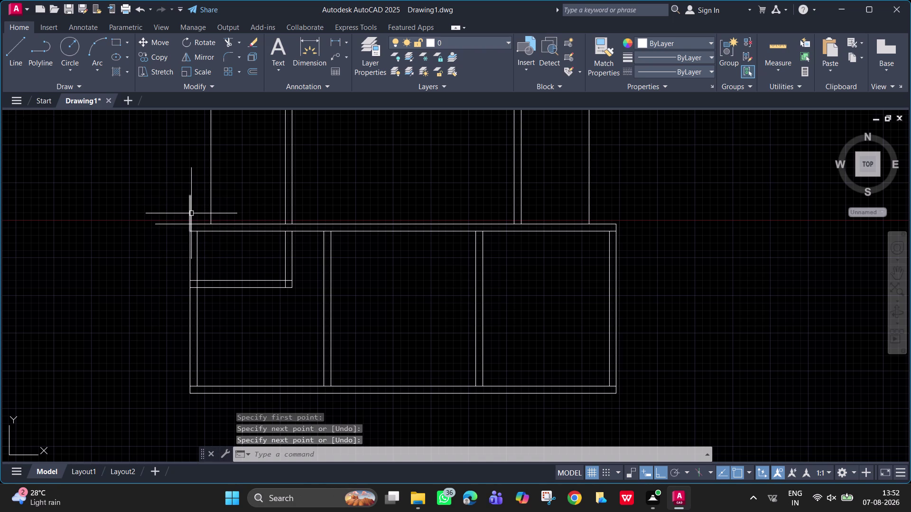
Trim the overlapping line ends at that corner using fences.
text(tr)
key(space)
drag(195, 203, 186, 210)
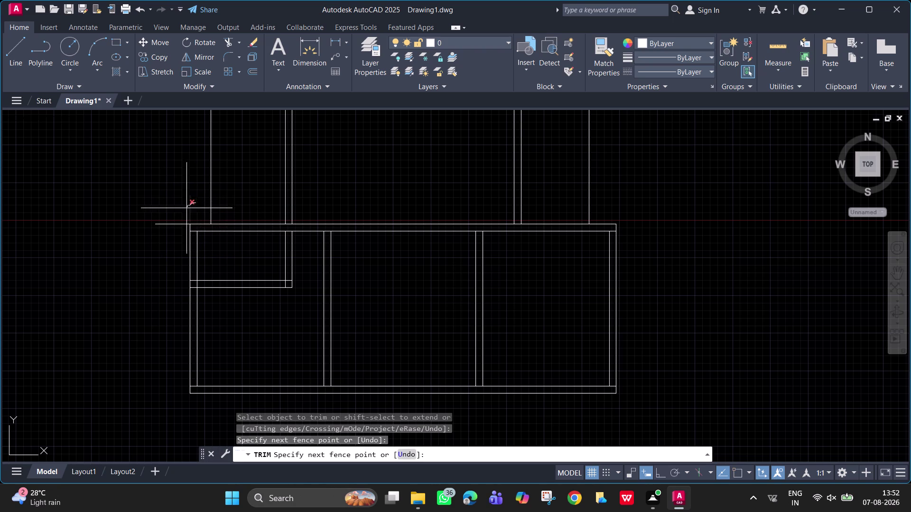
drag(186, 210, 173, 236)
scroll(down, 3)
key(Escape)
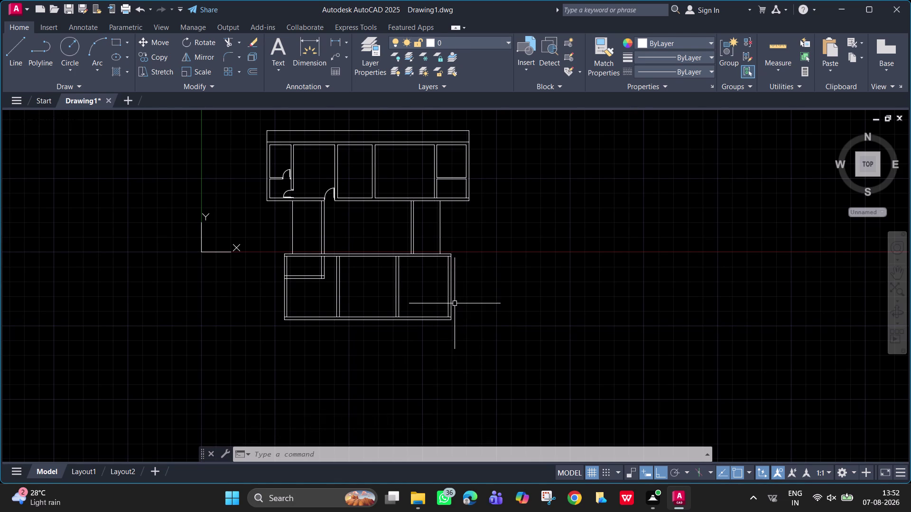
scroll(up, 3)
middle_drag(454, 304, 550, 399)
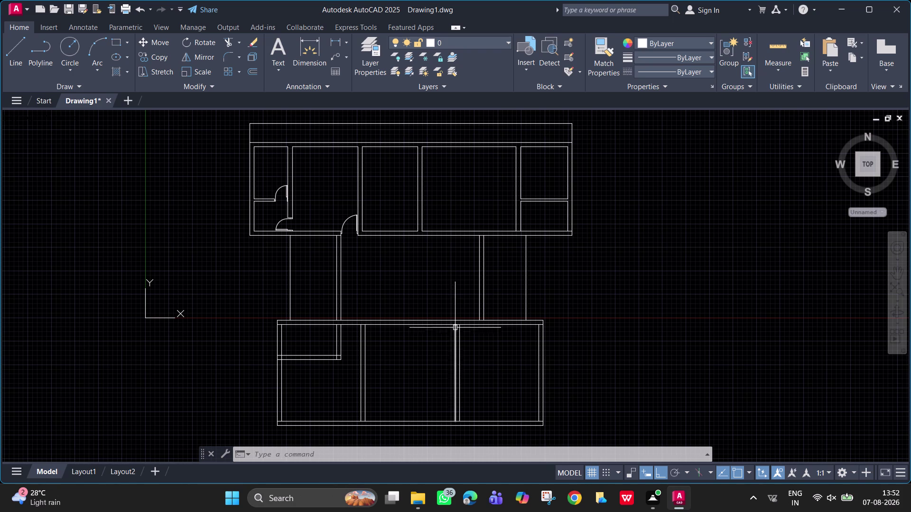
Offset the lower block's top inner wall line 3650 downward.
text(o)
key(space)
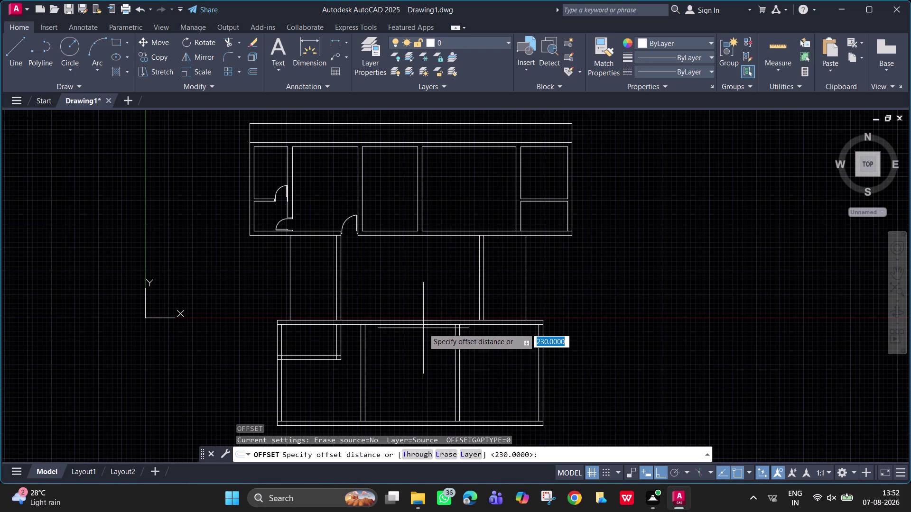
text(3)
text(650)
key(Return)
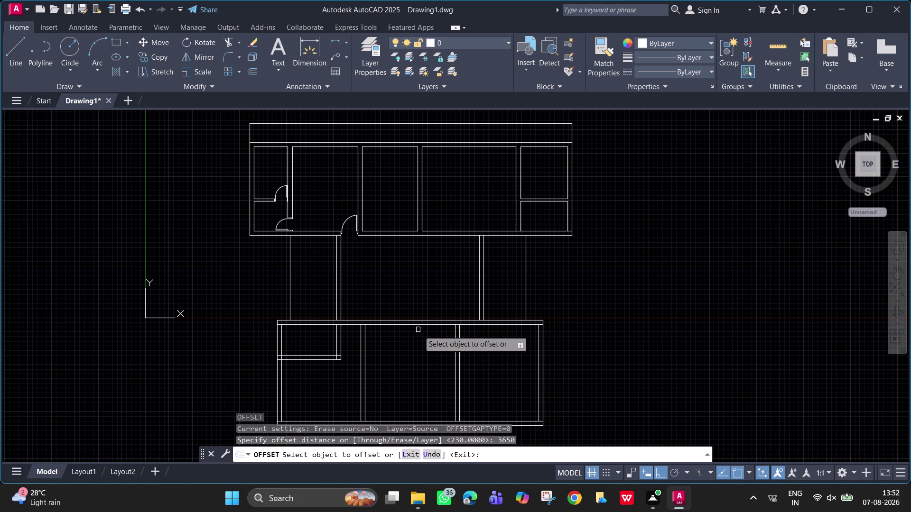
click(415, 325)
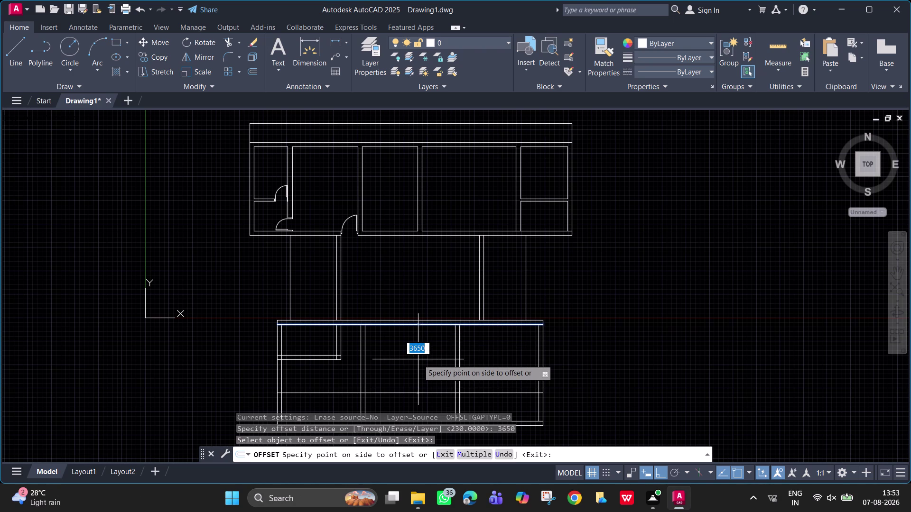
click(418, 359)
scroll(down, 3)
key(space)
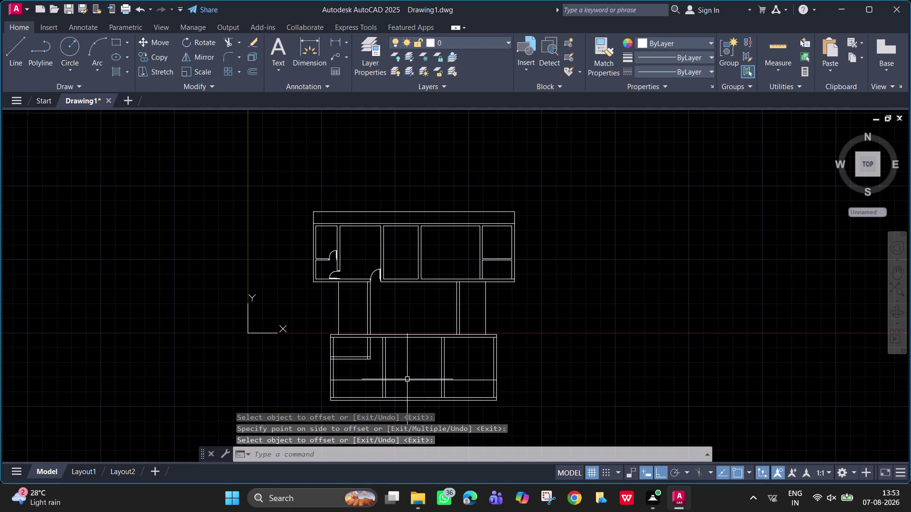
Offset the new line 230 to form a double-line wall.
key(space)
text(230)
key(Return)
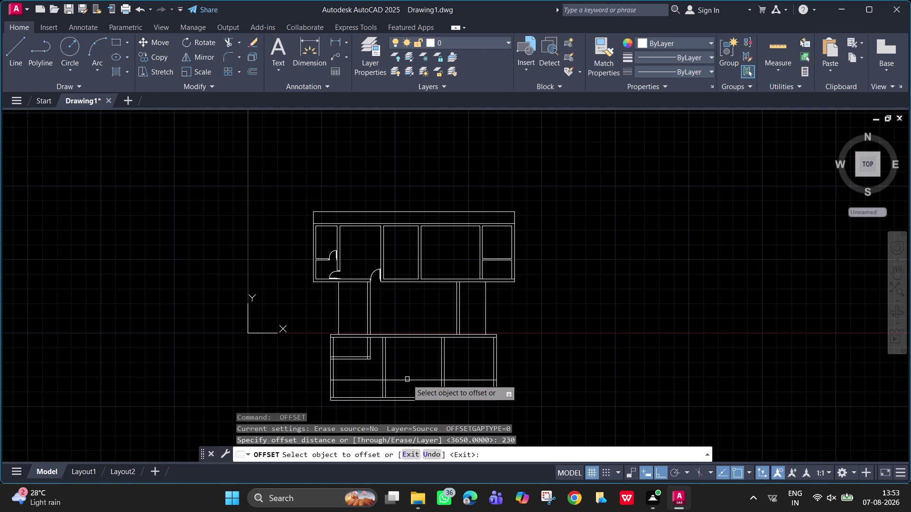
click(409, 379)
click(416, 392)
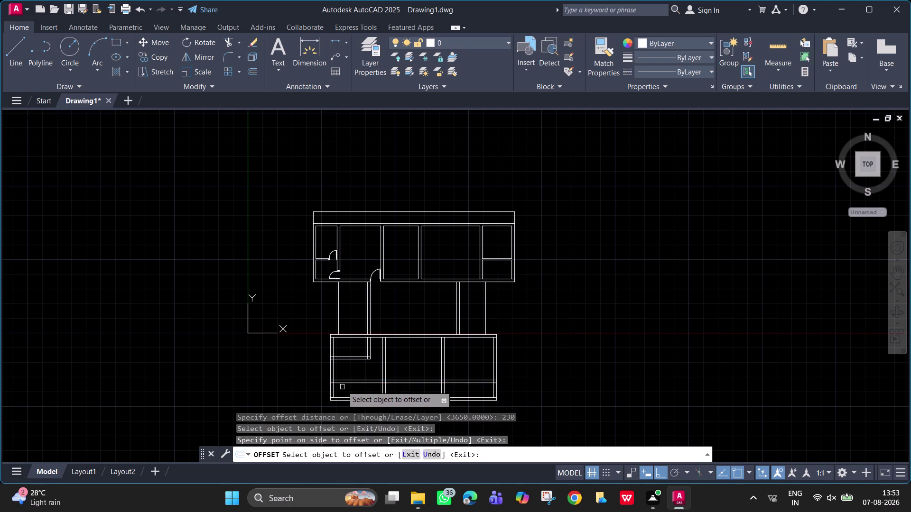
Trim the new wall out of the left room and near the left outer wall.
text(tr)
key(space)
key(Escape)
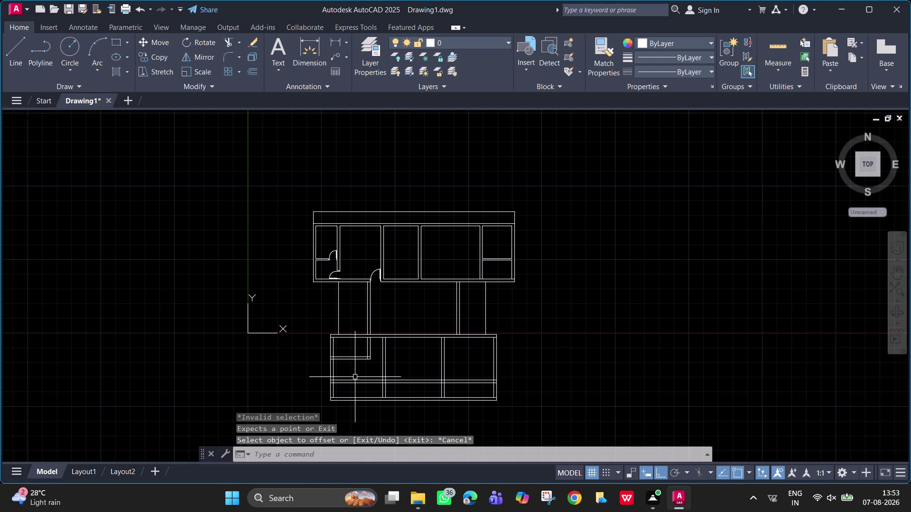
text(tr)
key(space)
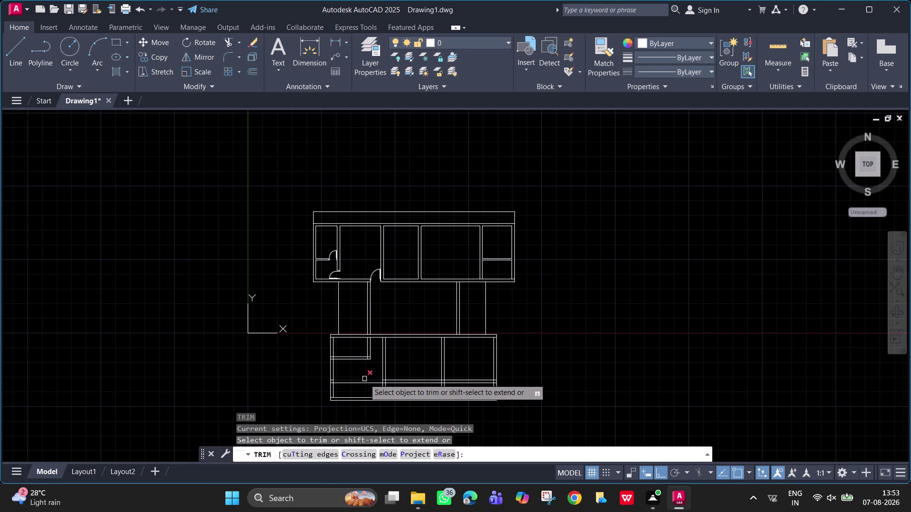
drag(362, 374, 371, 389)
scroll(up, 3)
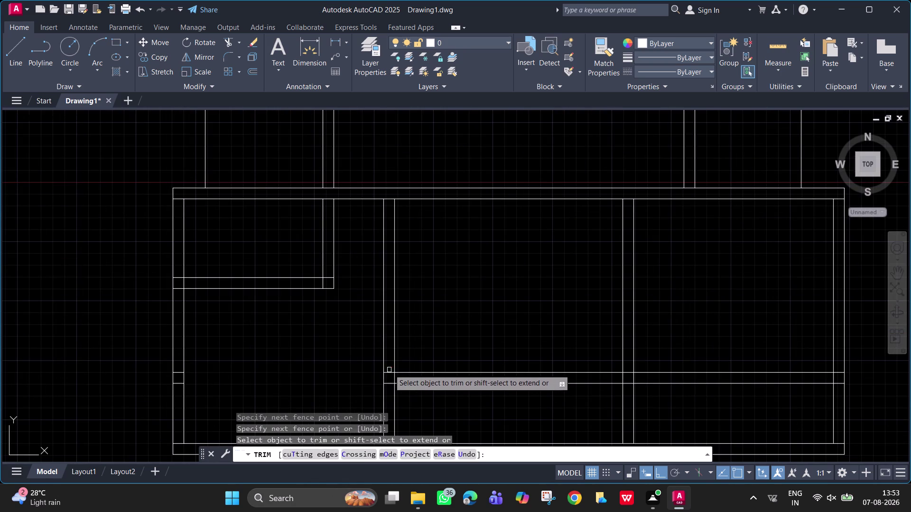
drag(389, 369, 388, 391)
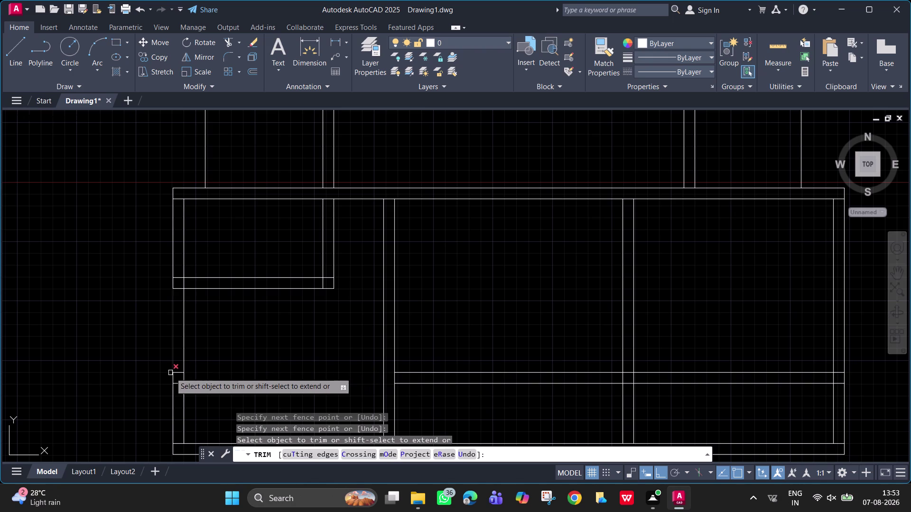
drag(179, 364, 179, 387)
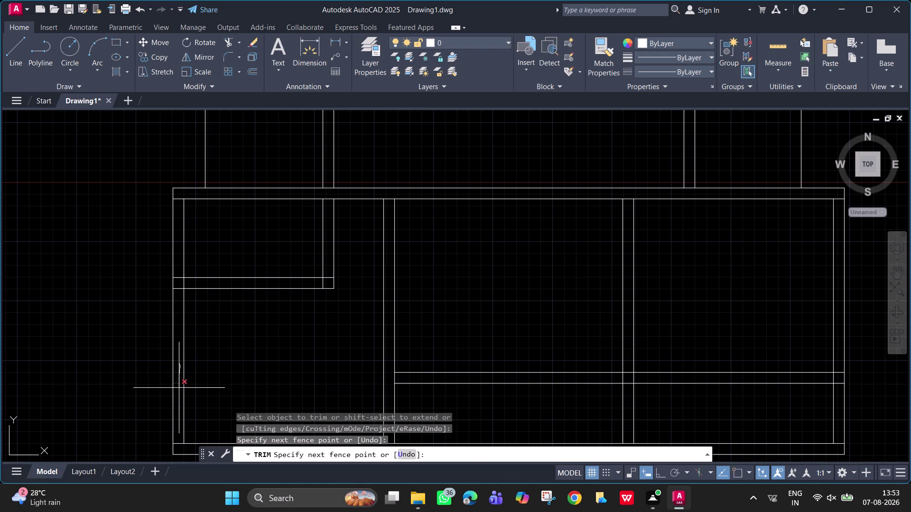
drag(178, 386, 179, 391)
Trim the cross wall out of the right room and at the right outer wall.
drag(712, 348, 725, 398)
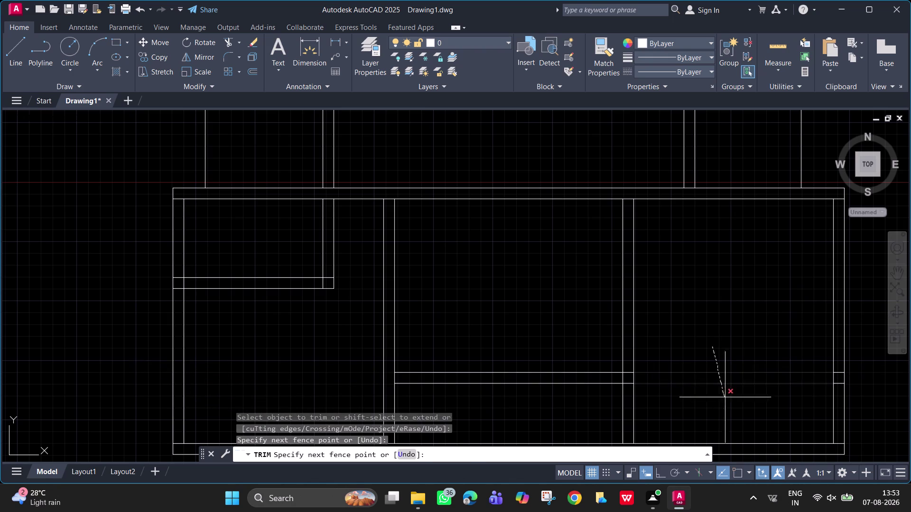
drag(724, 398, 718, 392)
drag(628, 365, 628, 387)
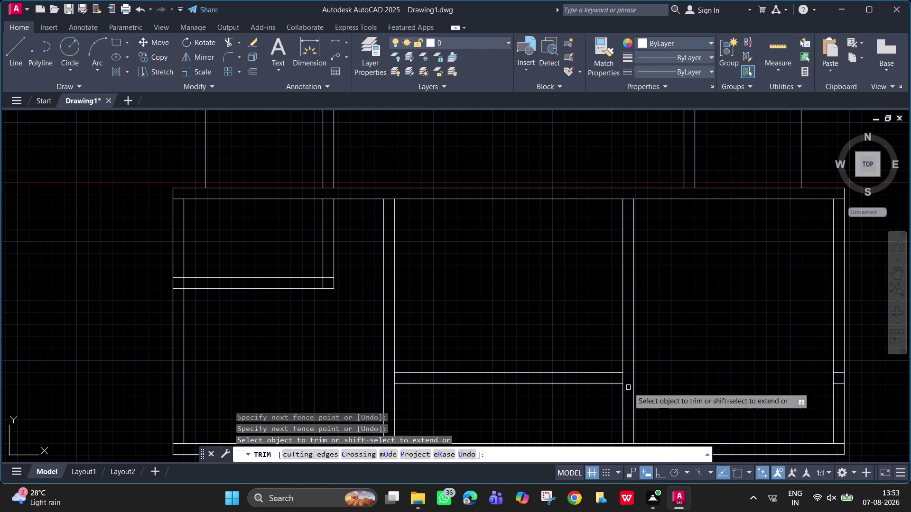
drag(837, 365, 838, 391)
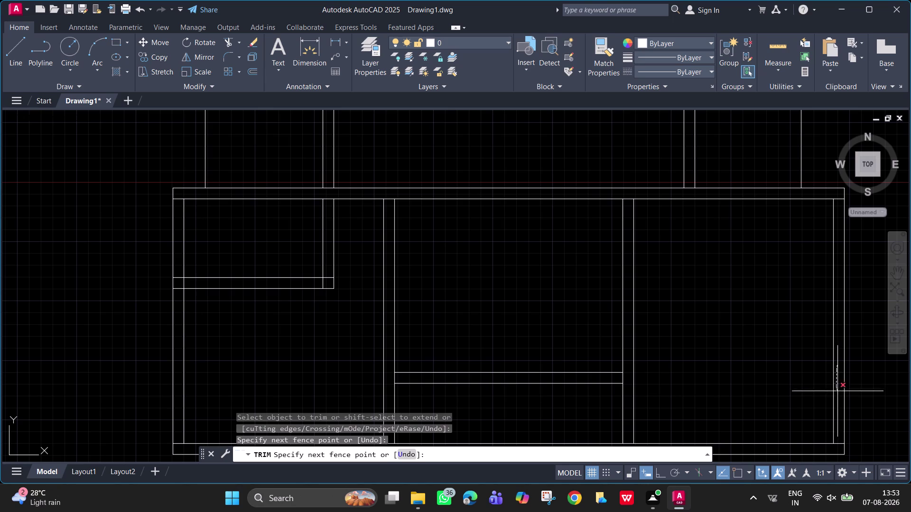
drag(838, 391, 839, 396)
scroll(down, 3)
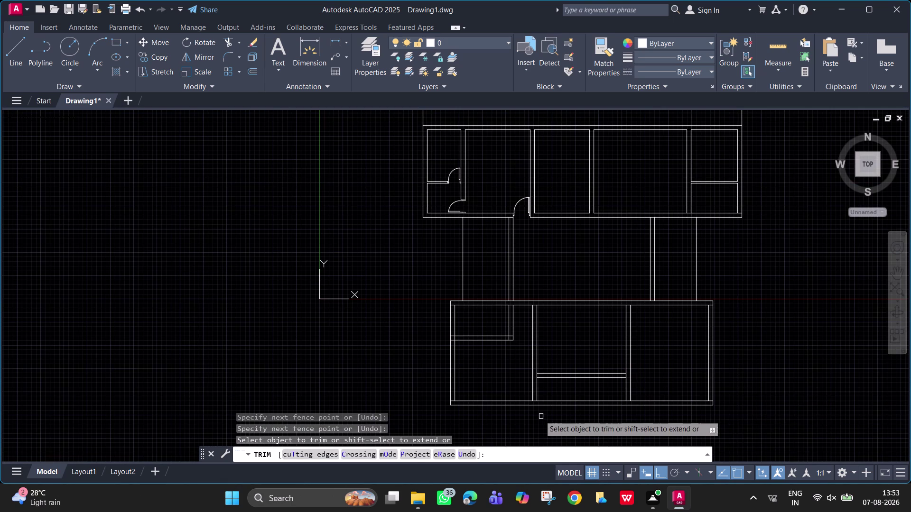
scroll(up, 3)
scroll(down, 3)
key(Escape)
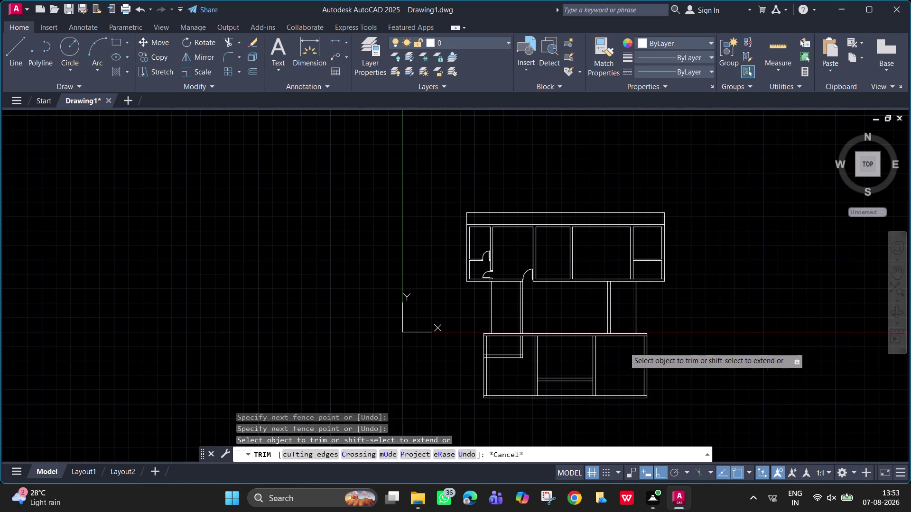
middle_drag(609, 349, 483, 365)
scroll(up, 3)
middle_drag(493, 370, 418, 282)
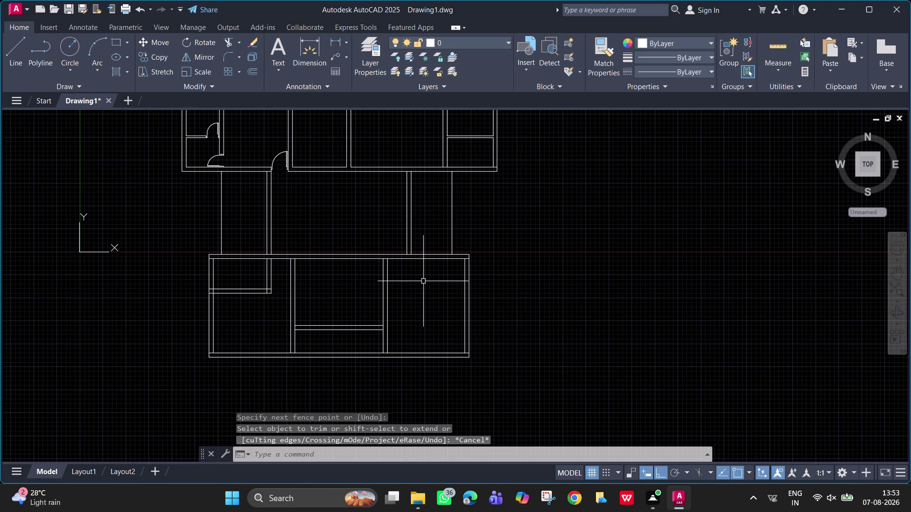
text(o)
key(space)
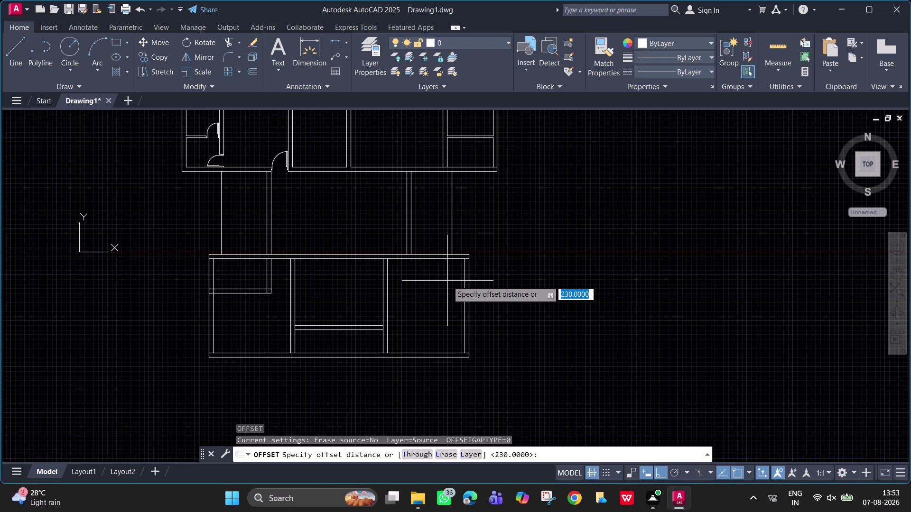
Offset the lower block's top wall line 1650 downward.
text(465)
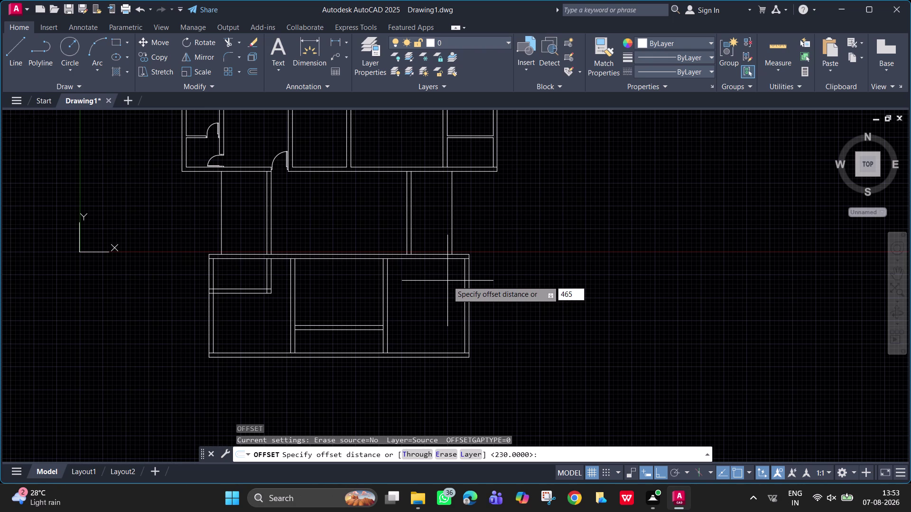
key(BackSpace)
key(BackSpace)
key(BackSpace)
text(1650)
key(Return)
click(424, 260)
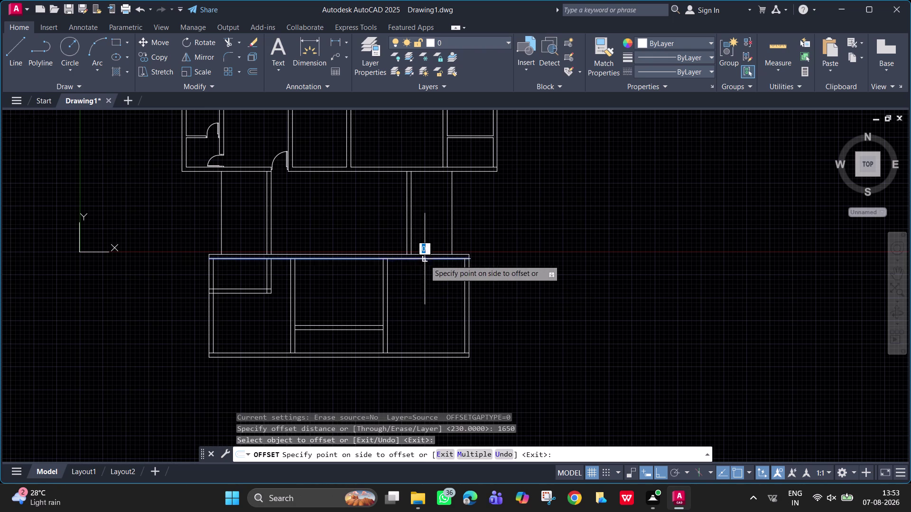
click(437, 297)
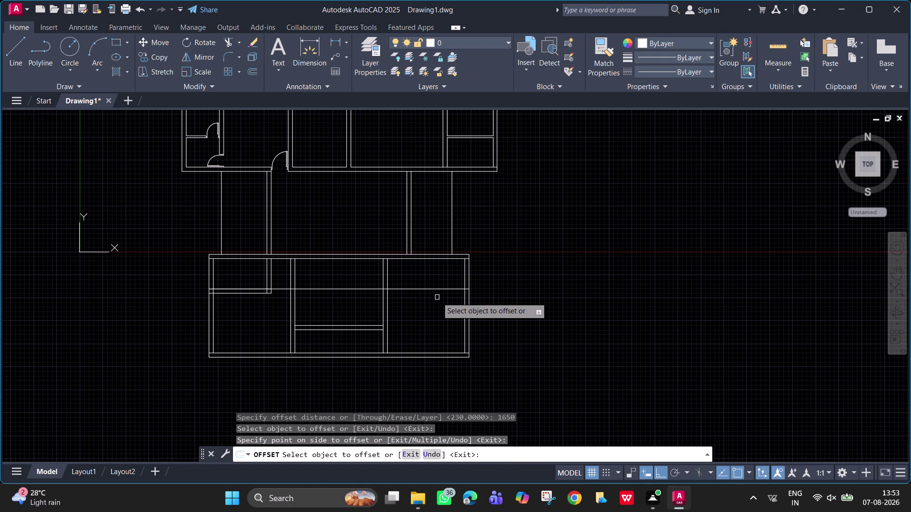
key(space)
Offset the new line 230 below it to complete the wall.
text(320)
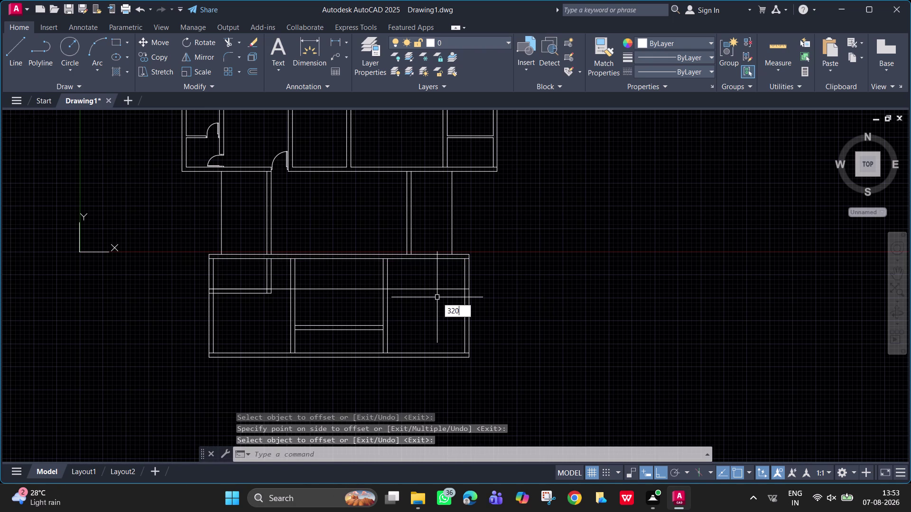
key(Escape)
key(space)
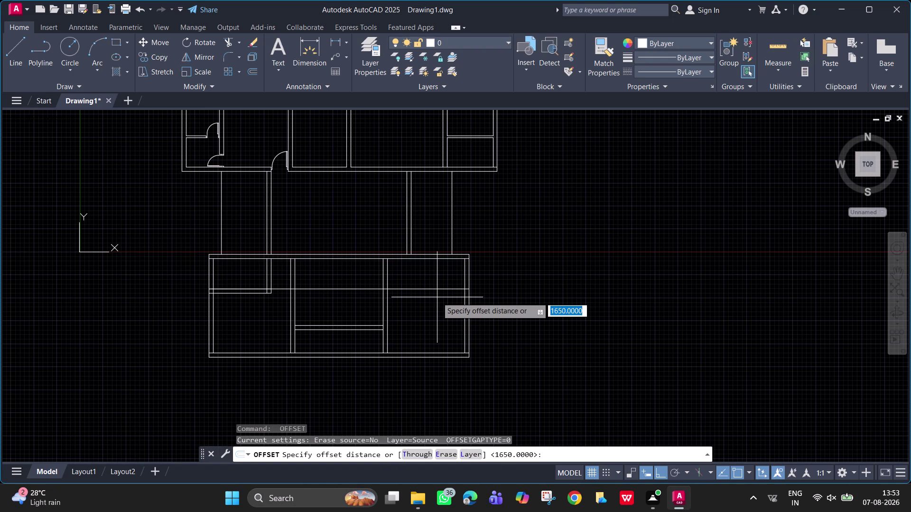
text(230)
key(Return)
click(429, 288)
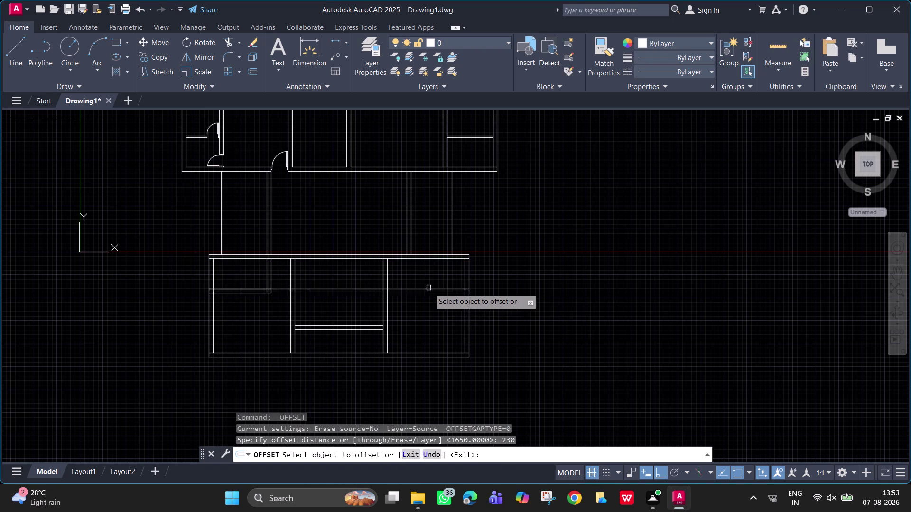
click(440, 305)
key(space)
scroll(up, 3)
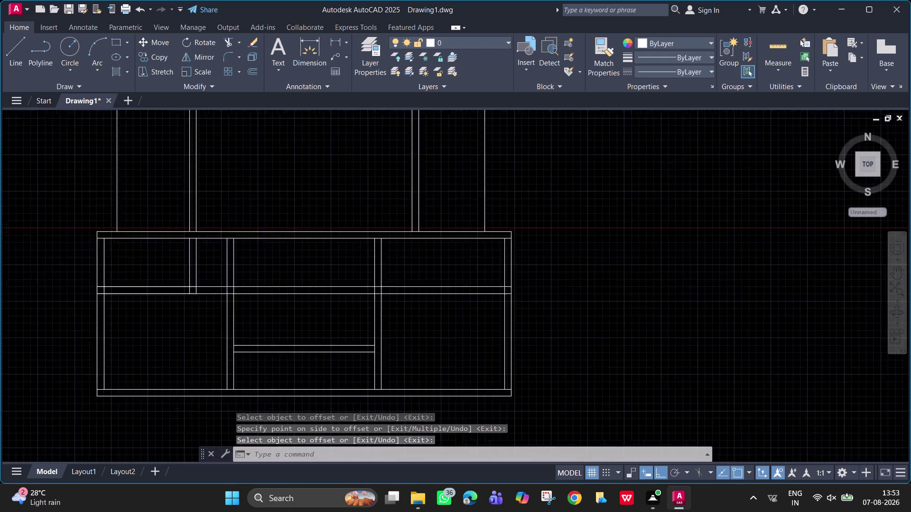
scroll(up, 3)
Trim the new wall at the vertical wall and delete its two lines in the left room.
text(tr)
key(space)
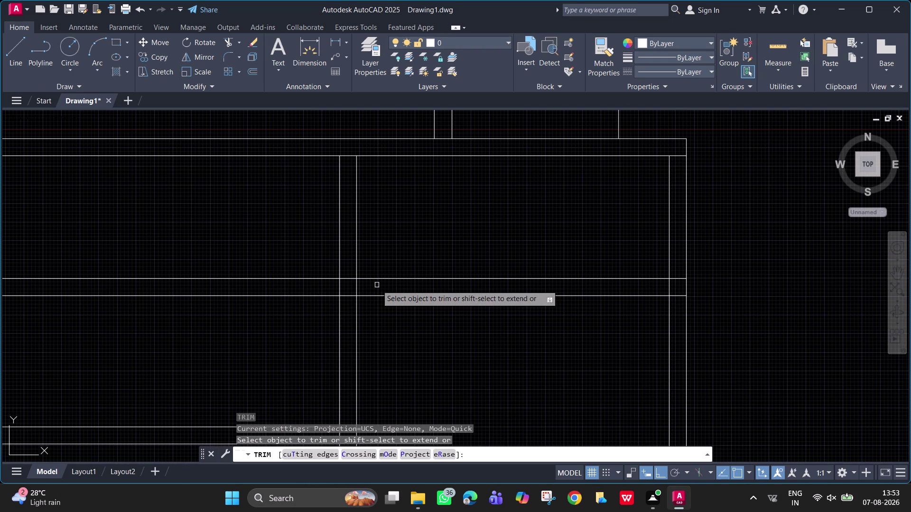
drag(346, 276, 345, 309)
key(space)
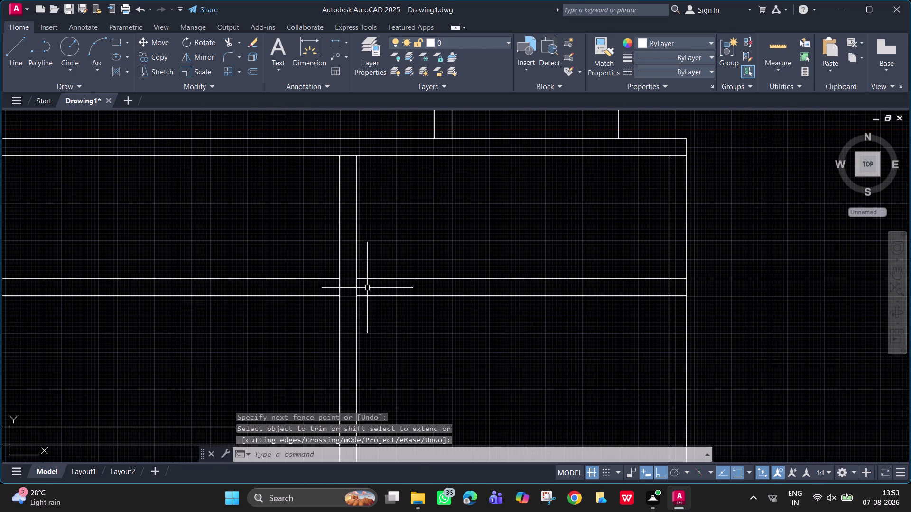
key(space)
click(356, 289)
key(space)
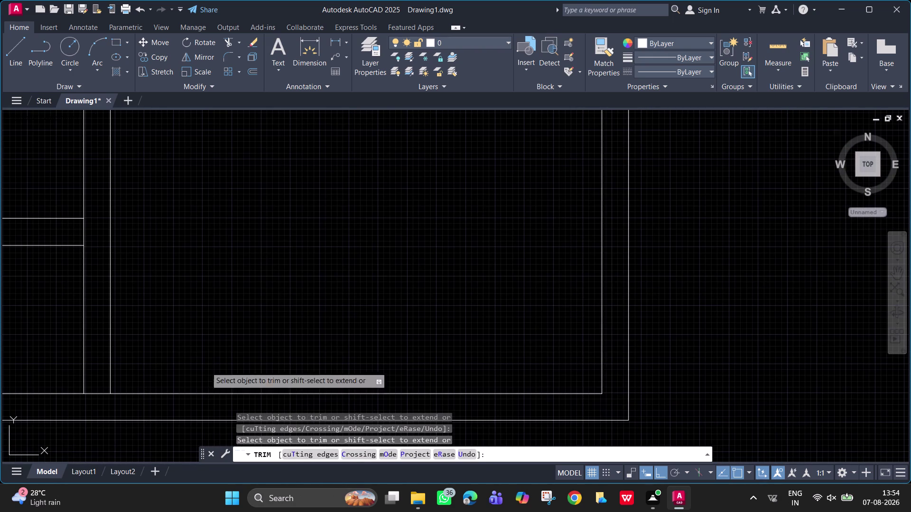
Fence-trim the top wall crossings and remove leftover lines inside the lower block.
click(94, 394)
scroll(down, 3)
middle_drag(231, 330, 413, 351)
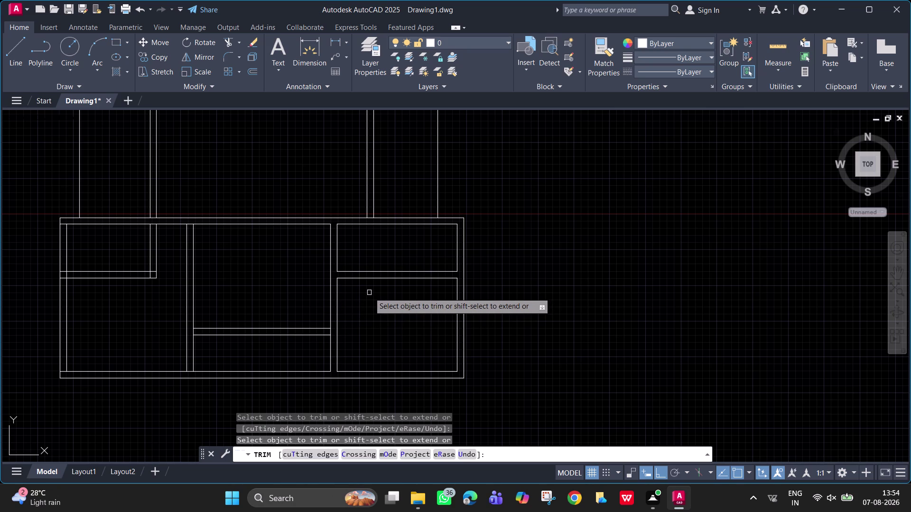
Offset the upper-right room's right wall 2920 into the room.
key(Escape)
text(o)
key(space)
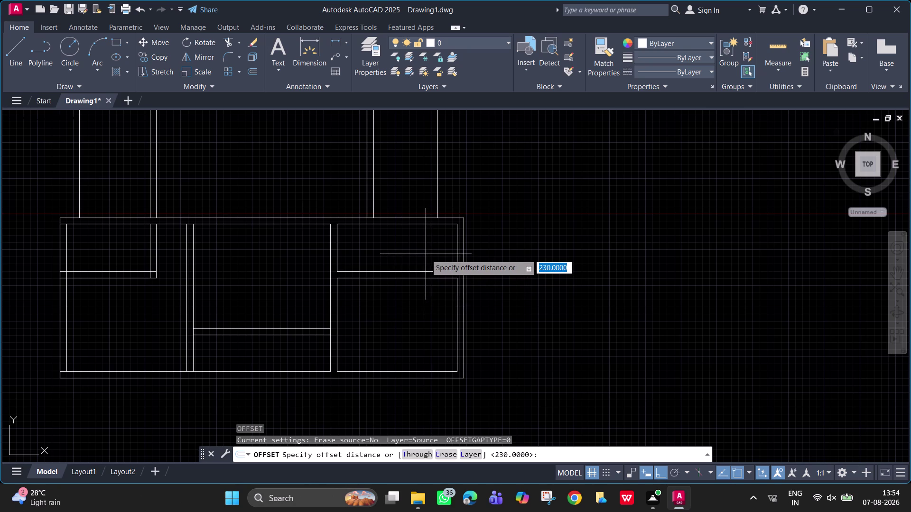
text(2920)
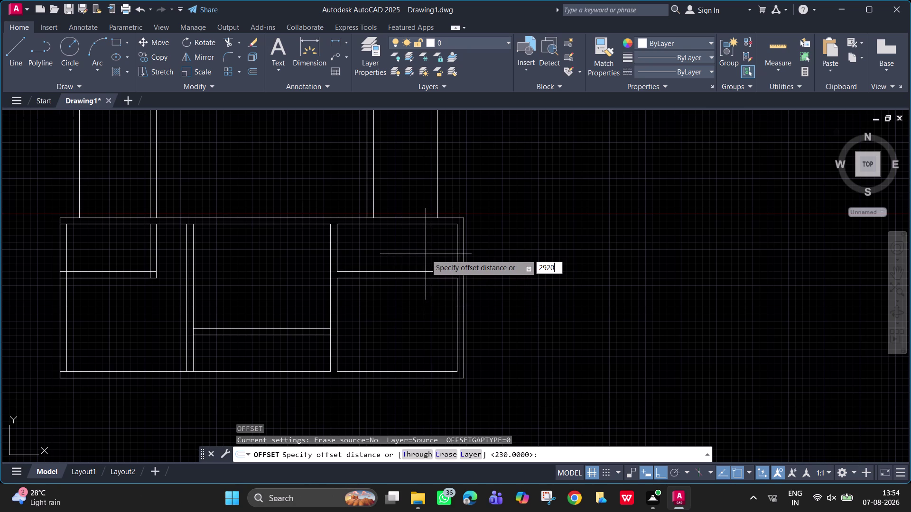
key(Return)
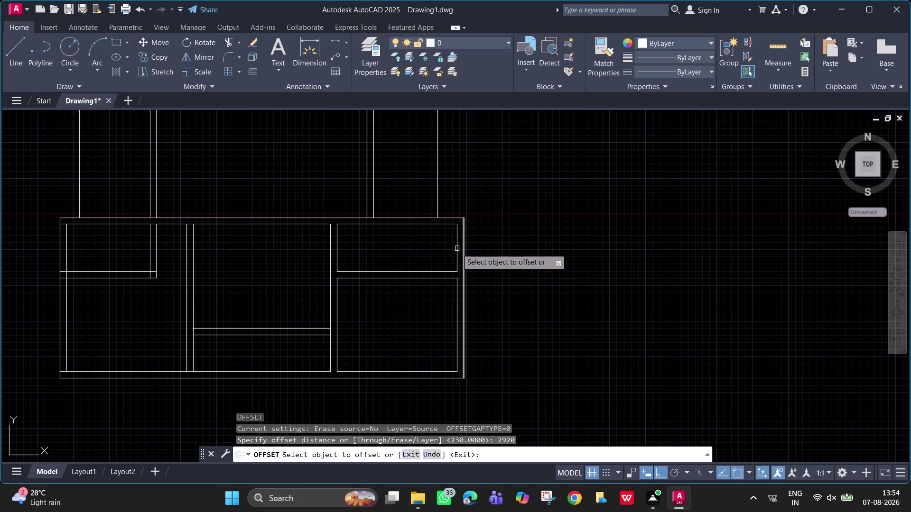
click(457, 248)
click(377, 244)
key(space)
Offset the new partition line 230 to make the second wall line.
key(space)
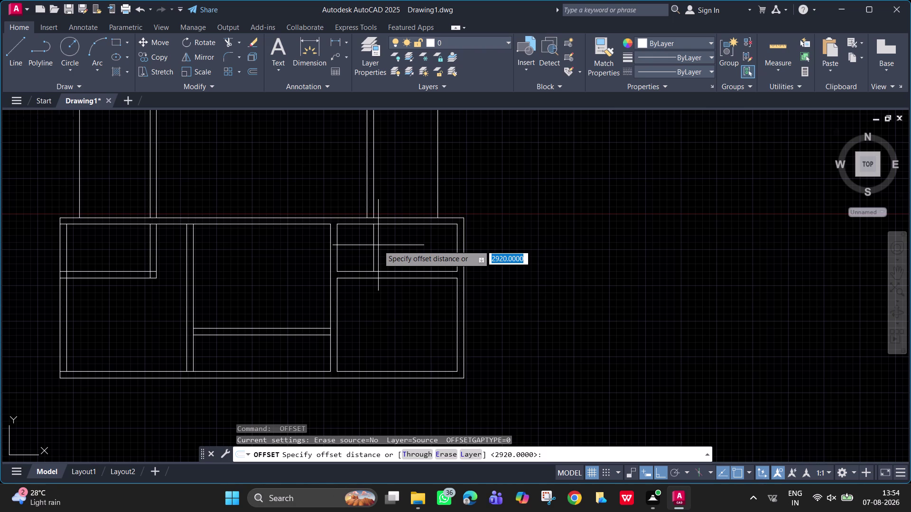
text(230)
key(Return)
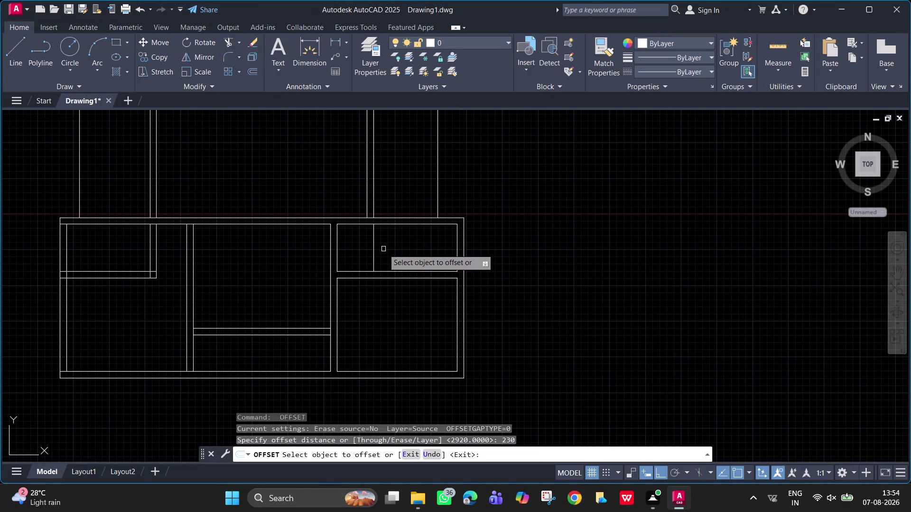
click(373, 247)
click(360, 244)
key(space)
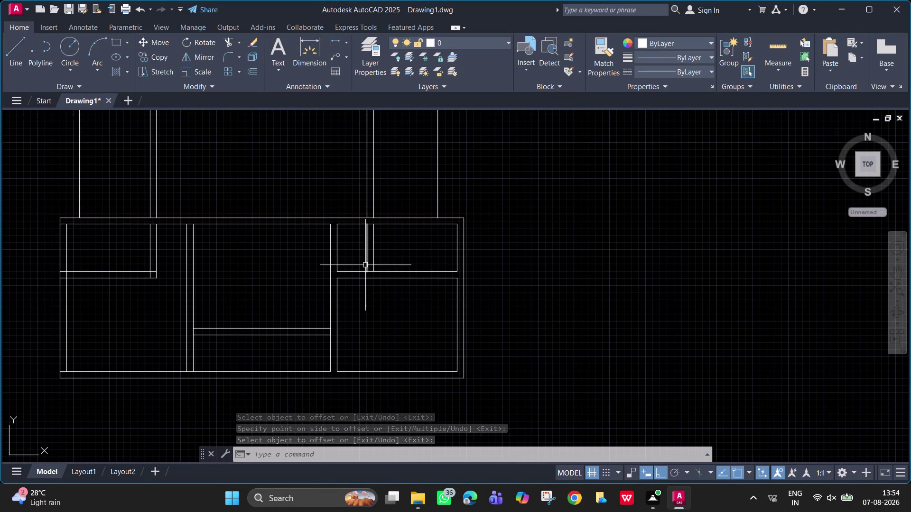
text(tr)
key(space)
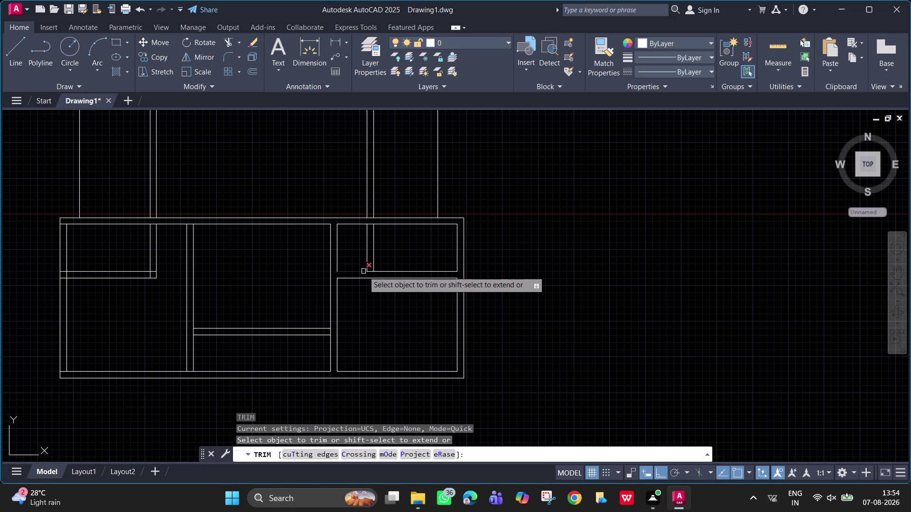
Cancel the trim and extend both new partition lines to the walls with EXTEND.
click(363, 271)
key(Escape)
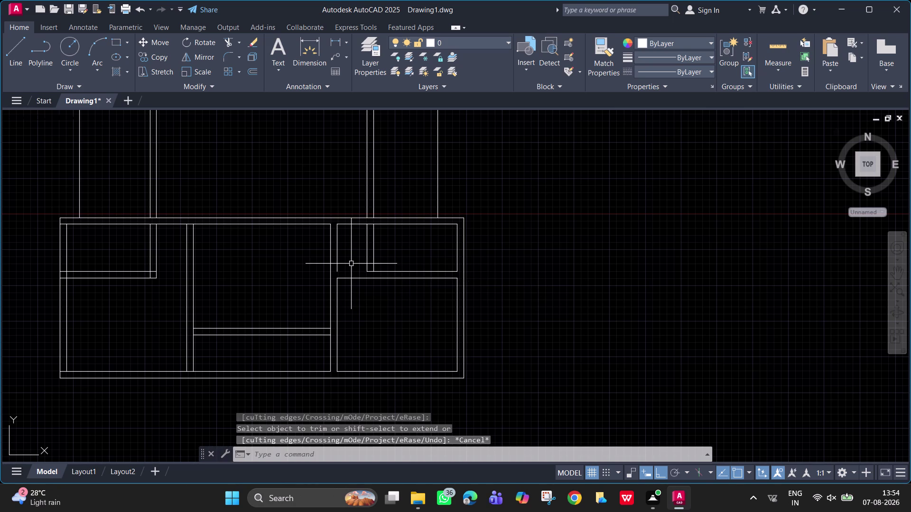
text(ex)
key(space)
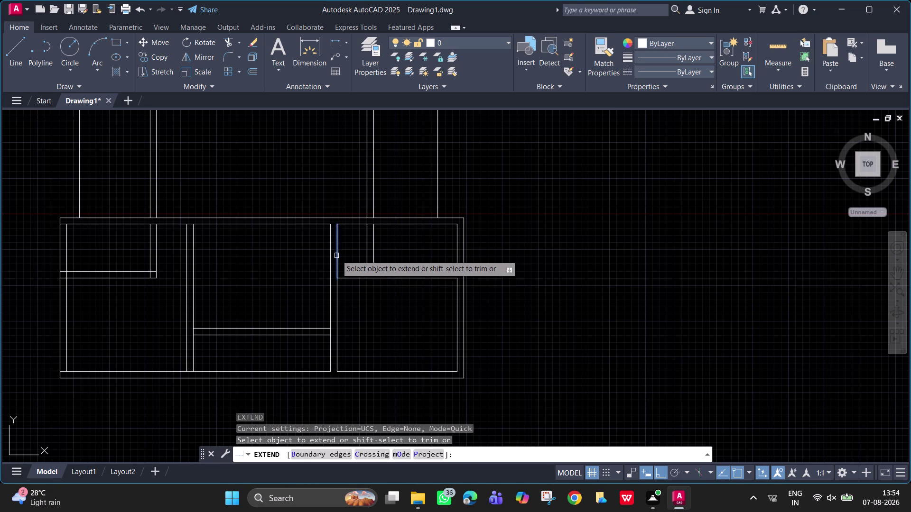
click(336, 255)
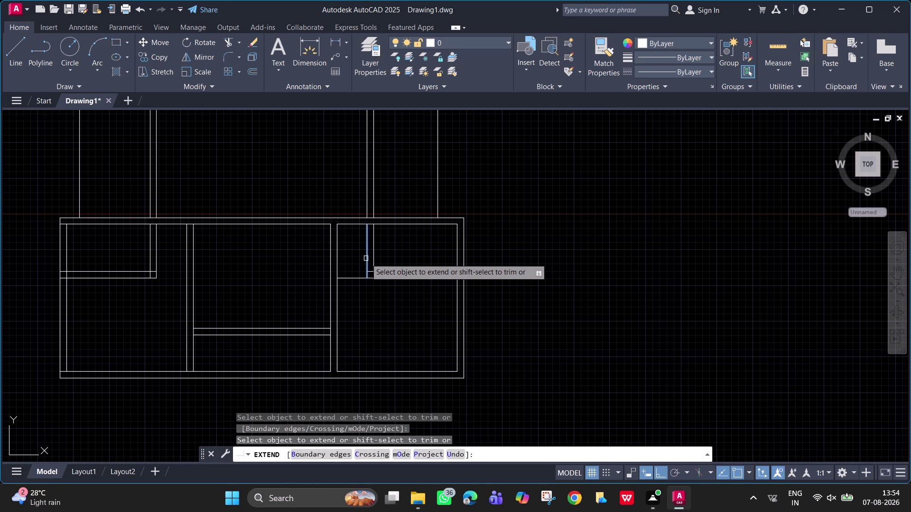
click(366, 259)
click(373, 262)
key(Escape)
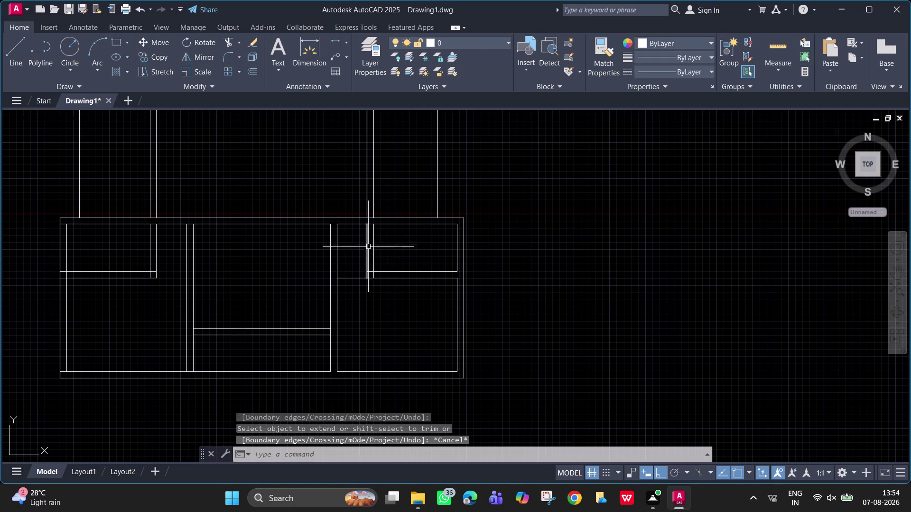
Trim the wall line between the partition lines and the leftover segments.
text(tr)
key(space)
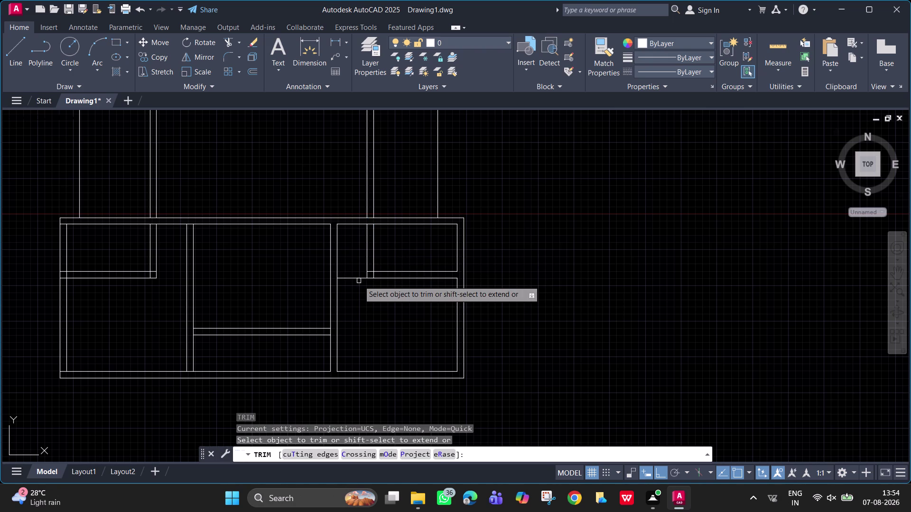
click(357, 276)
scroll(up, 3)
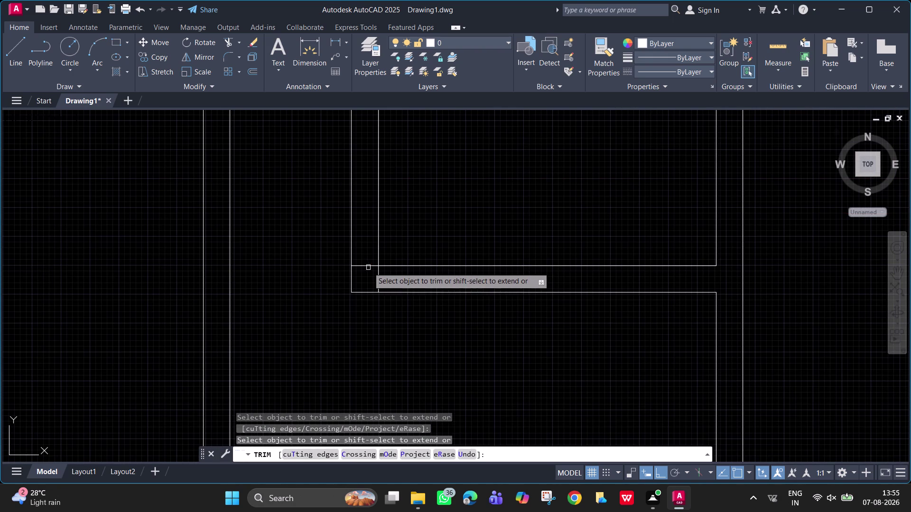
click(367, 265)
click(380, 275)
Fence-trim the remaining crossing wall lines at the corner.
scroll(down, 3)
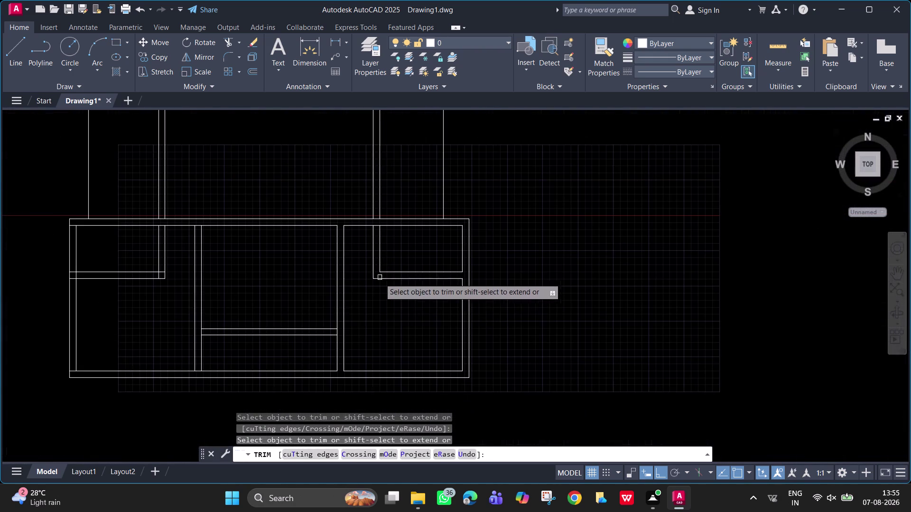
scroll(up, 3)
drag(146, 255, 145, 257)
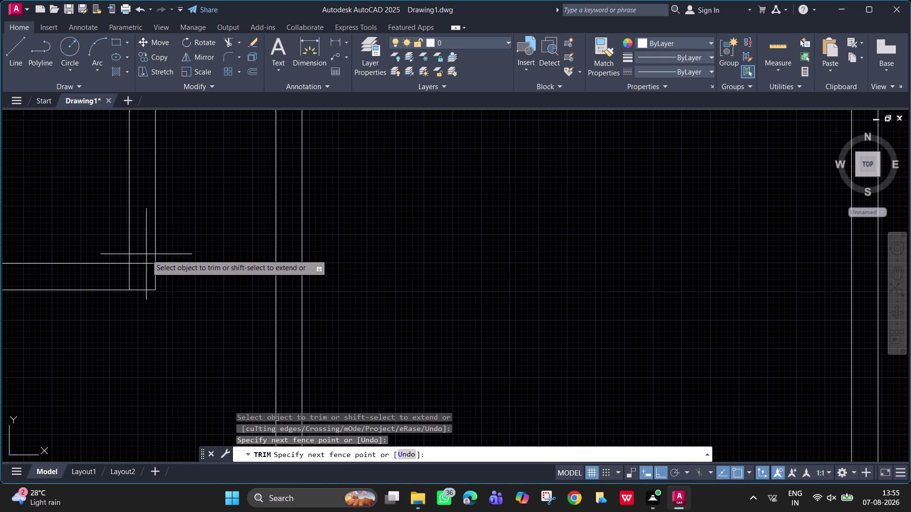
drag(145, 257, 115, 277)
scroll(down, 3)
middle_drag(137, 282, 370, 297)
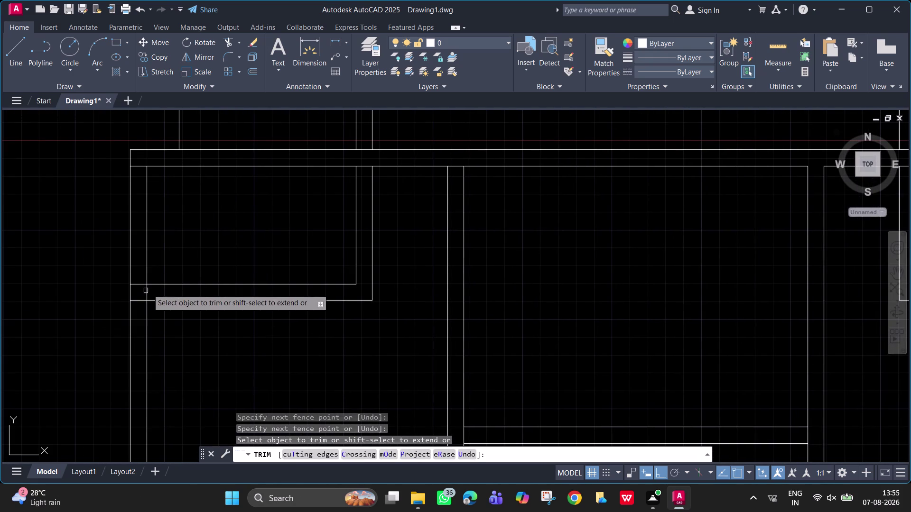
drag(149, 288, 134, 284)
drag(135, 280, 137, 315)
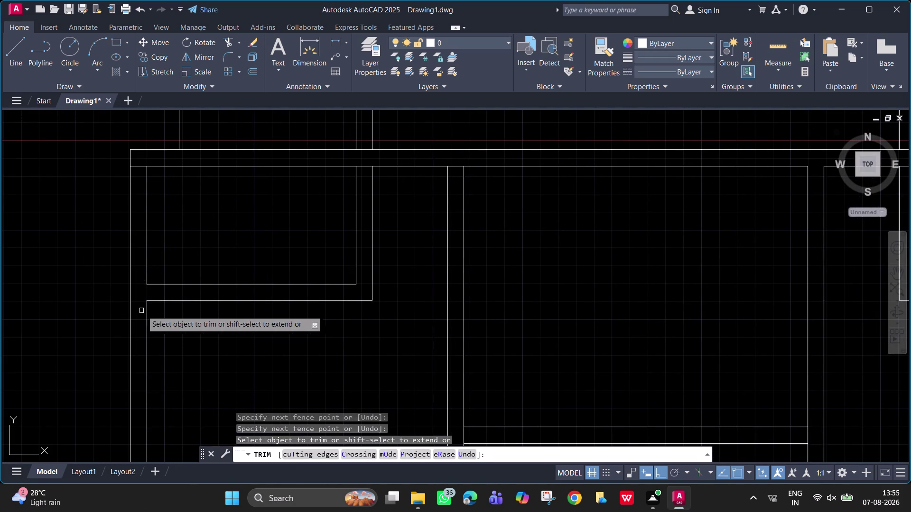
Zoom out to show the whole floor plan and end trimming.
scroll(down, 3)
scroll(up, 3)
middle_drag(471, 236, 438, 296)
scroll(down, 3)
middle_drag(456, 244, 409, 271)
scroll(up, 3)
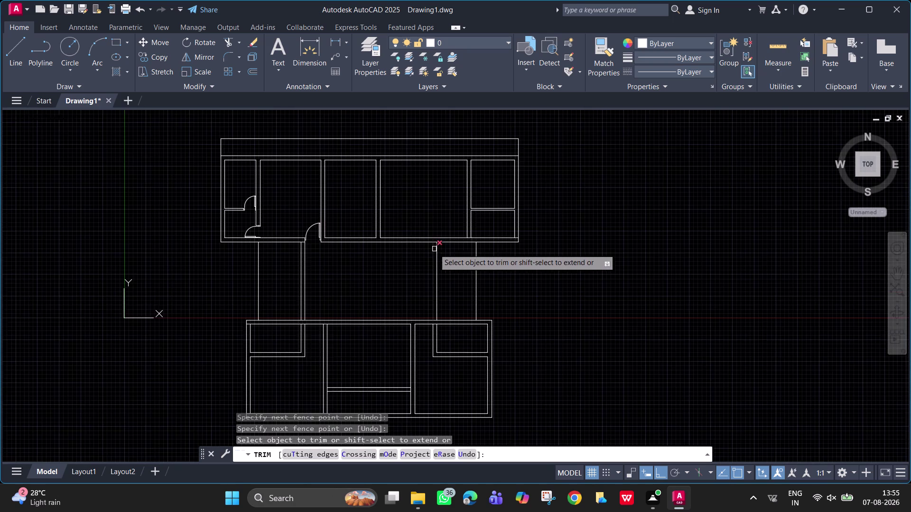
middle_drag(434, 249, 492, 235)
key(Escape)
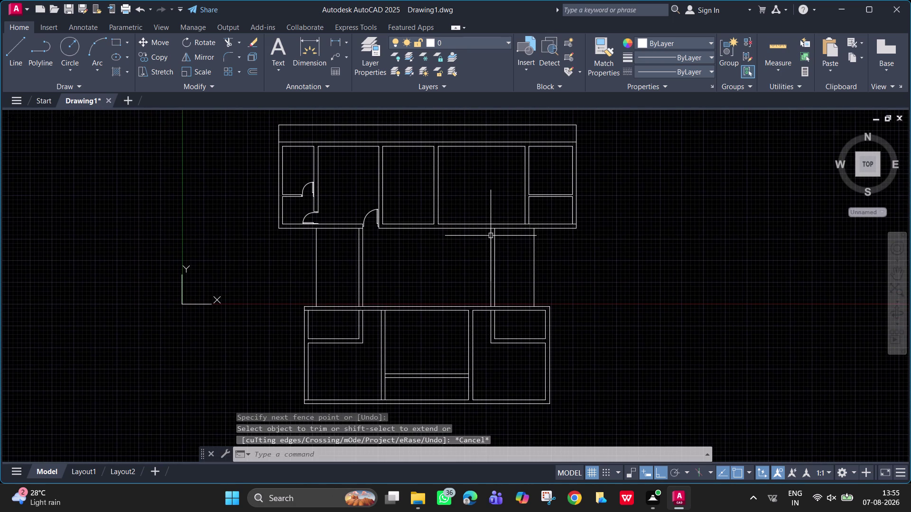